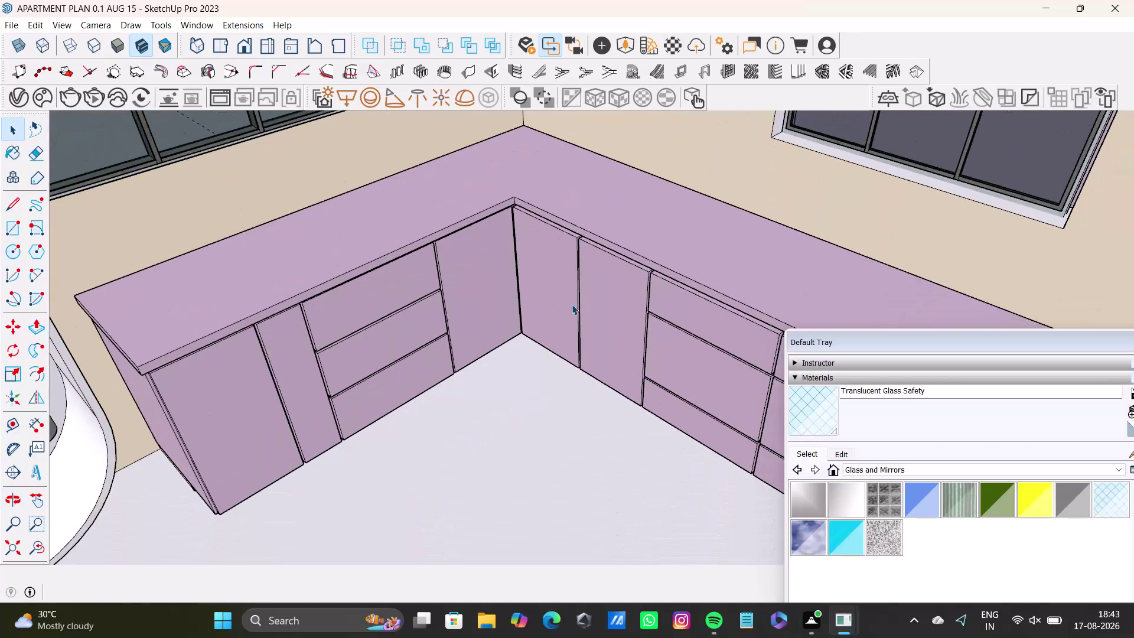
Orbit around the L-shaped kitchen cabinets to look over the cabinet run and corner.
scroll(up, 3)
scroll(down, 3)
middle_drag(552, 279, 502, 285)
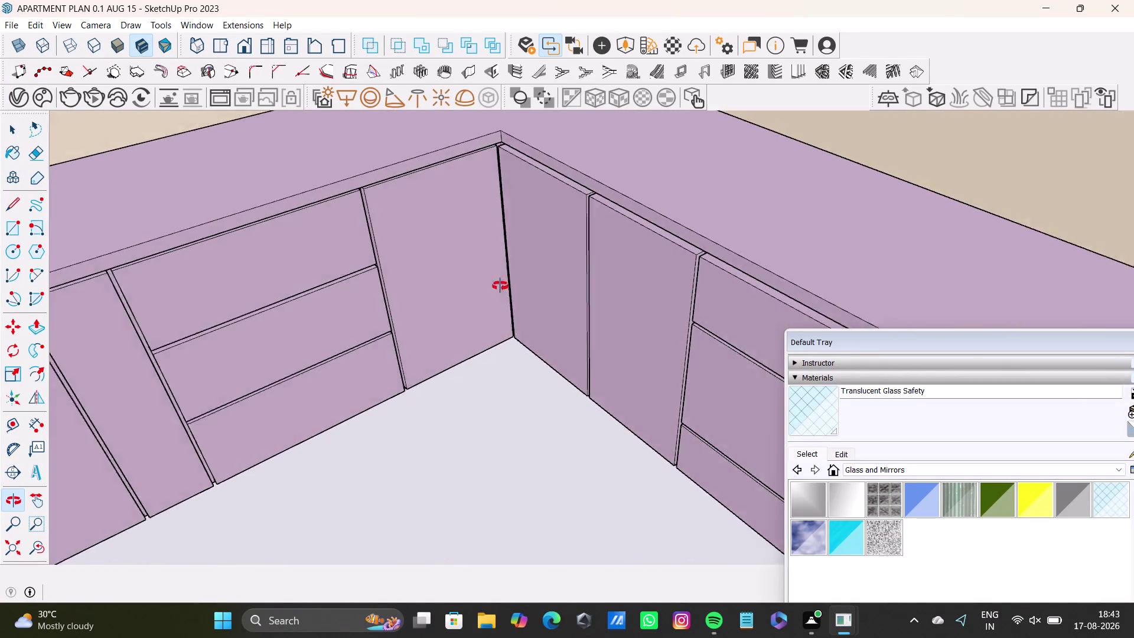
middle_drag(502, 285, 648, 349)
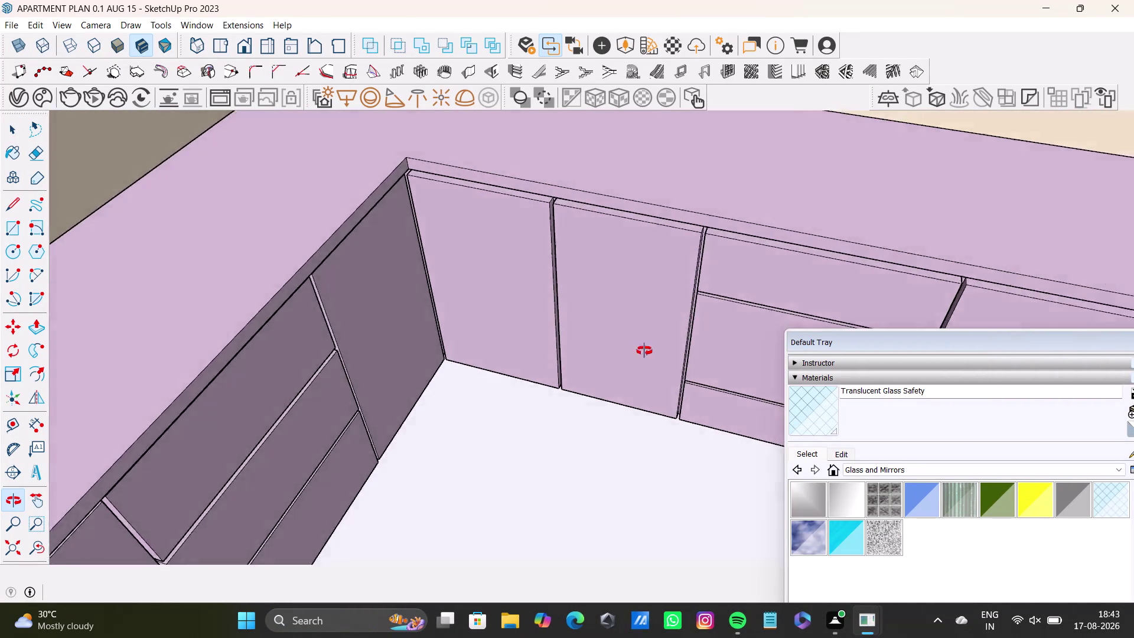
middle_drag(647, 349, 455, 313)
Drag the Default Tray out into a larger floating materials library window.
scroll(up, 3)
scroll(down, 3)
drag(860, 339, 787, 91)
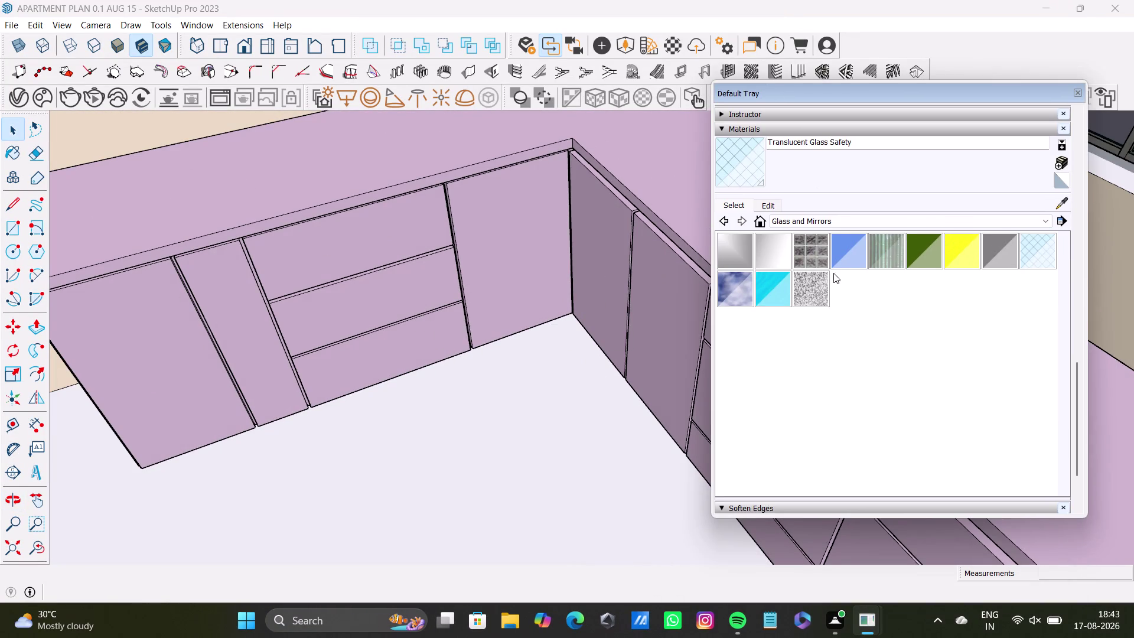
Switch the Materials tray to the Colors-Named collection.
click(822, 220)
scroll(up, 3)
click(823, 319)
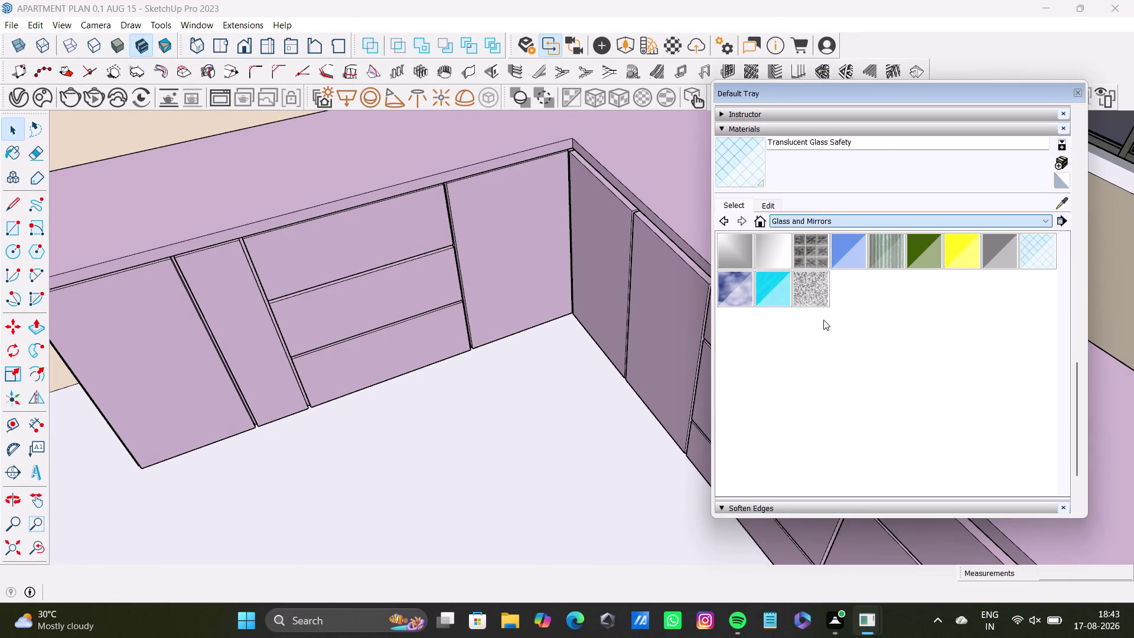
click(817, 221)
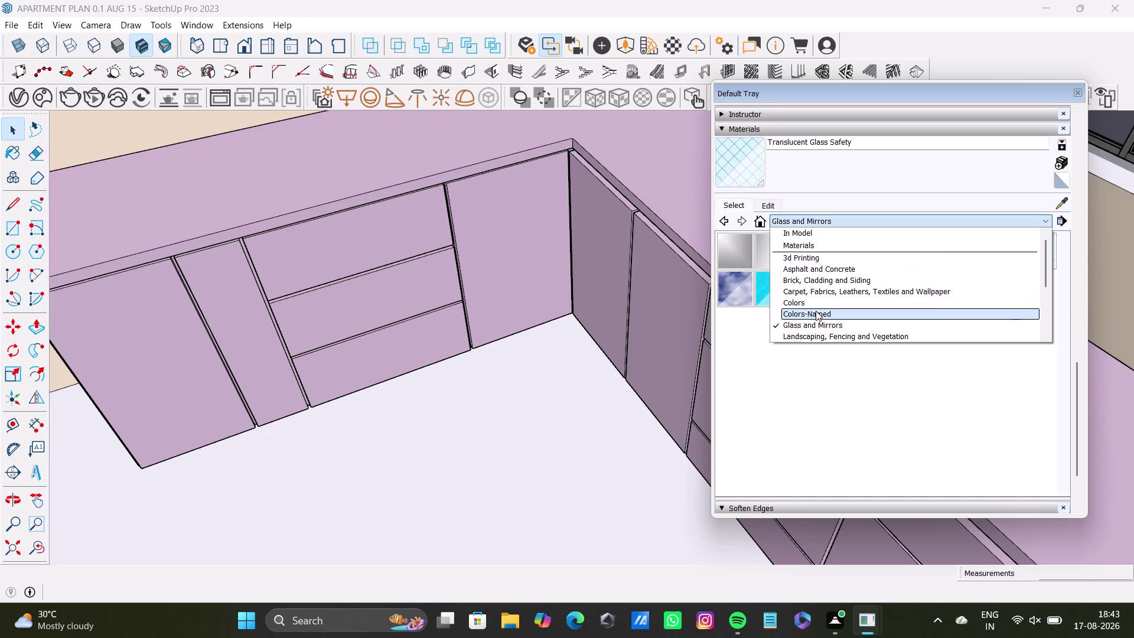
click(816, 310)
Choose the 0072_DarkSeaGreen swatch and return to the Select tool.
scroll(down, 3)
scroll(down, 3)
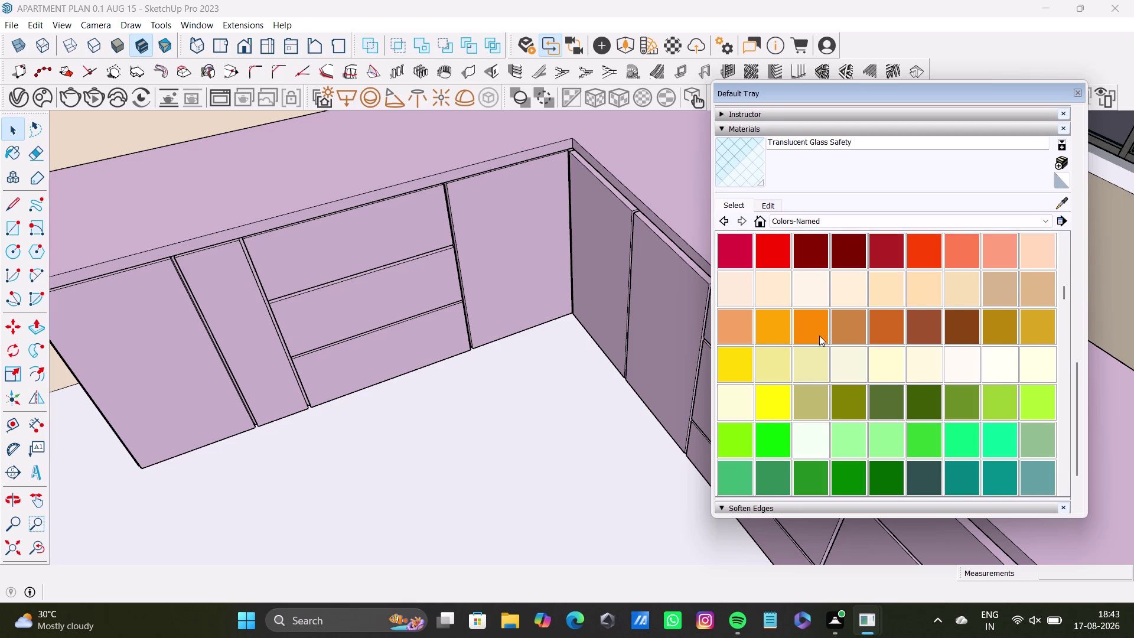
scroll(down, 3)
scroll(down, 3)
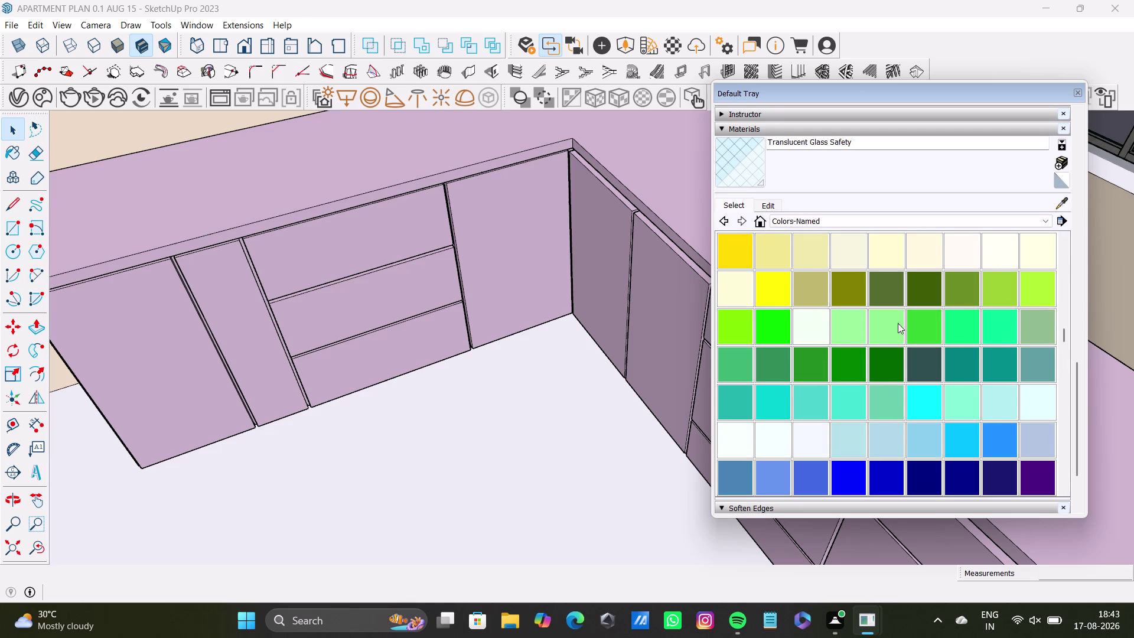
click(1035, 327)
scroll(up, 3)
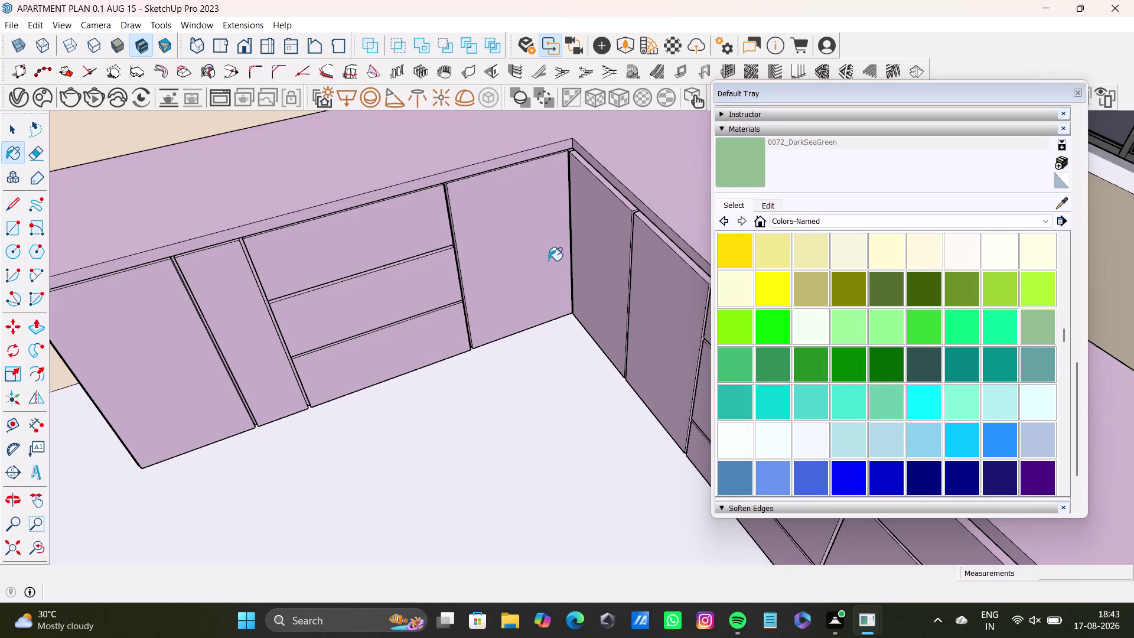
scroll(up, 3)
key(space)
scroll(down, 3)
middle_drag(550, 248, 618, 311)
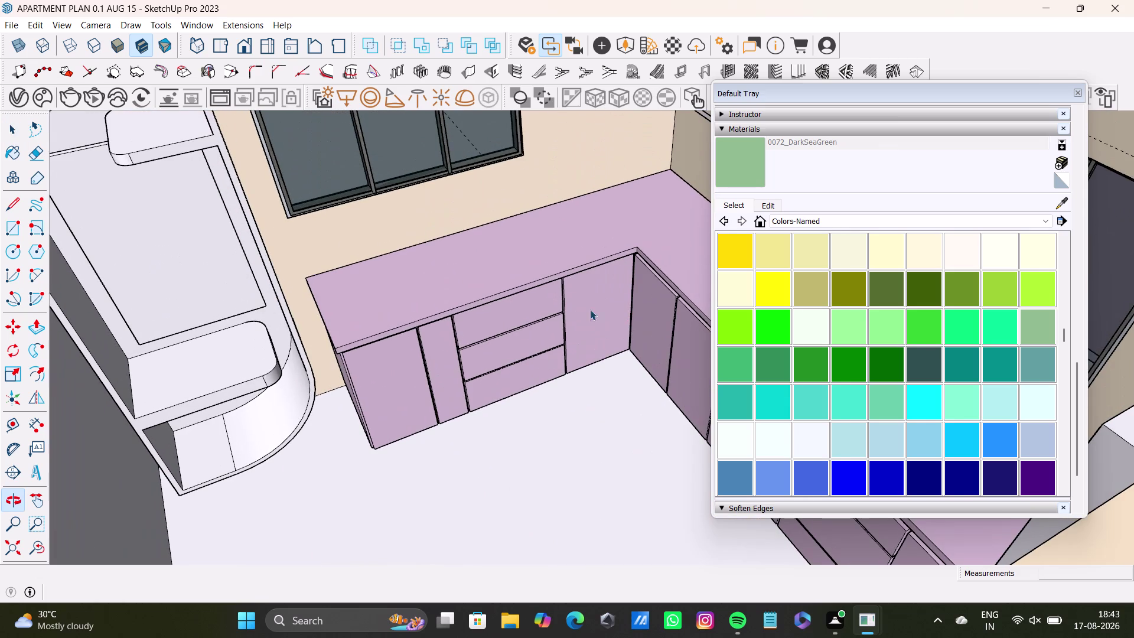
click(480, 263)
double_click(481, 262)
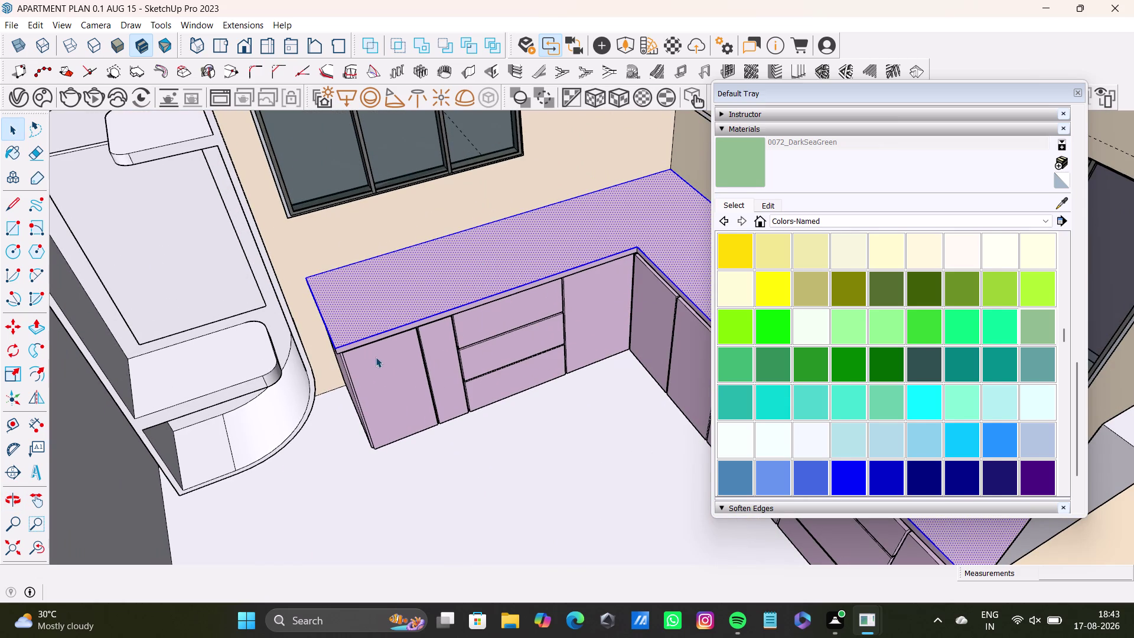
double_click(377, 357)
middle_drag(366, 365, 469, 301)
scroll(up, 3)
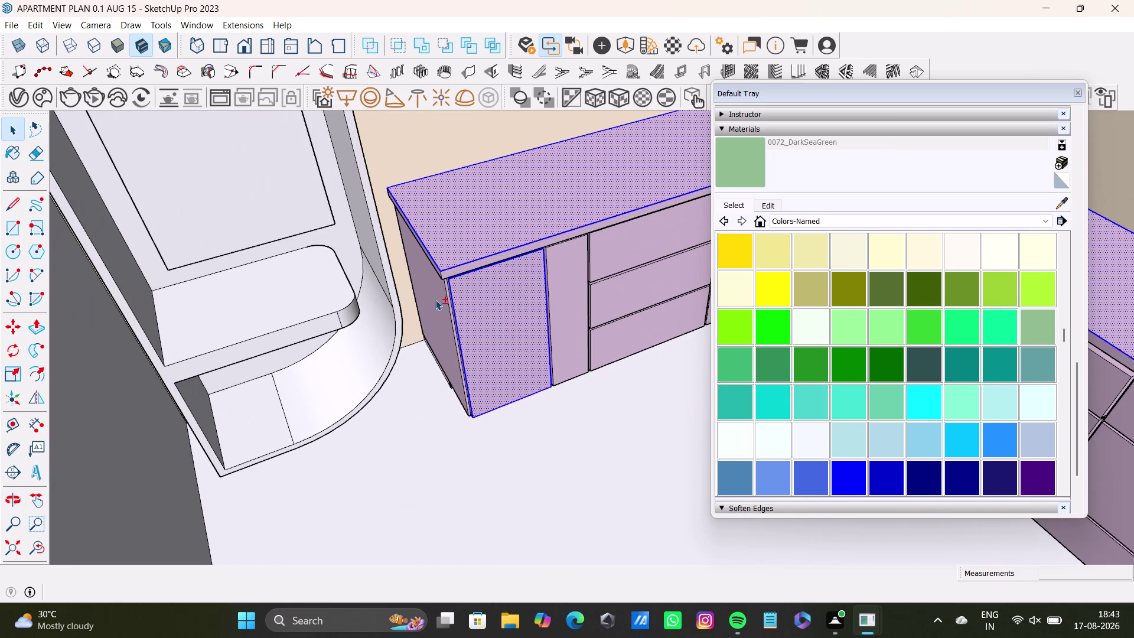
double_click(435, 300)
double_click(566, 273)
scroll(up, 3)
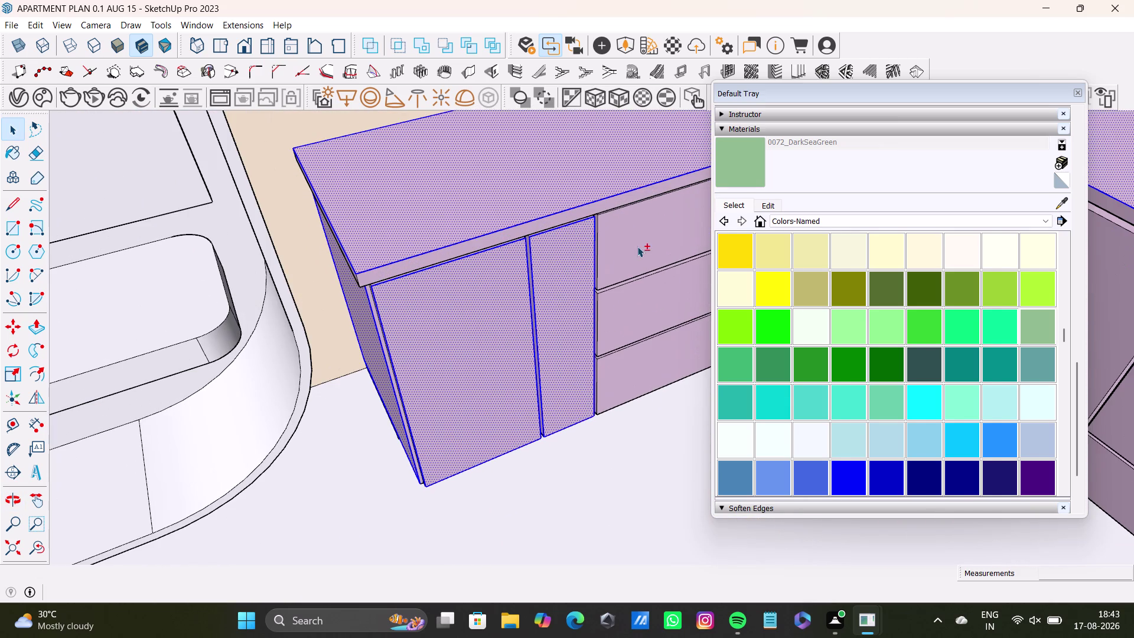
double_click(637, 247)
double_click(631, 299)
middle_drag(629, 301, 497, 260)
click(520, 335)
click(521, 330)
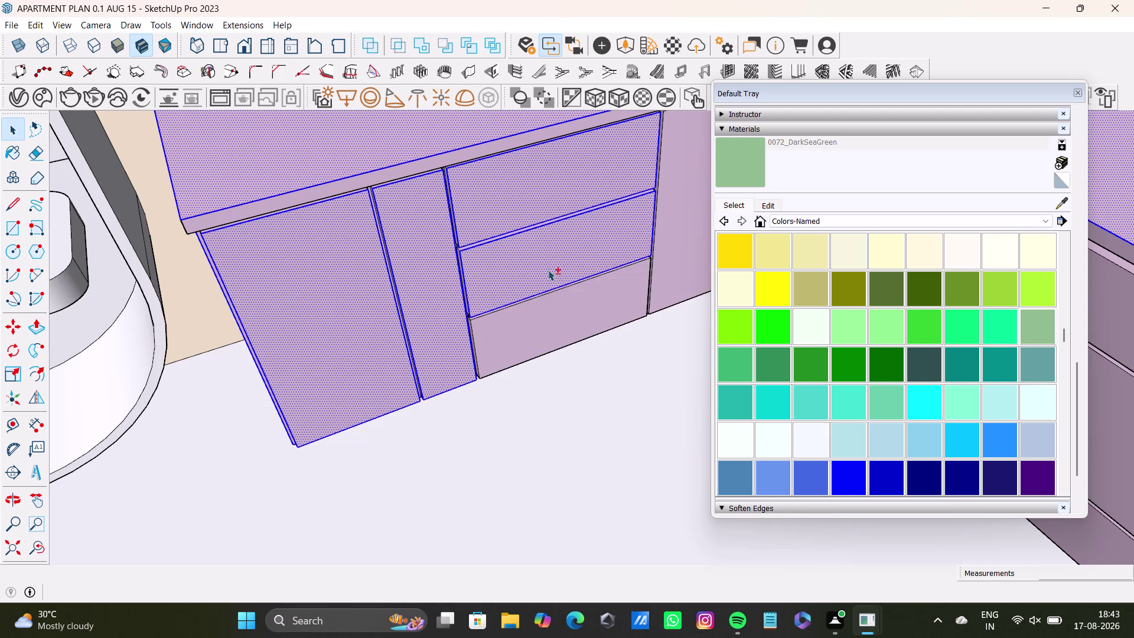
middle_drag(549, 268, 430, 335)
double_click(575, 252)
double_click(478, 378)
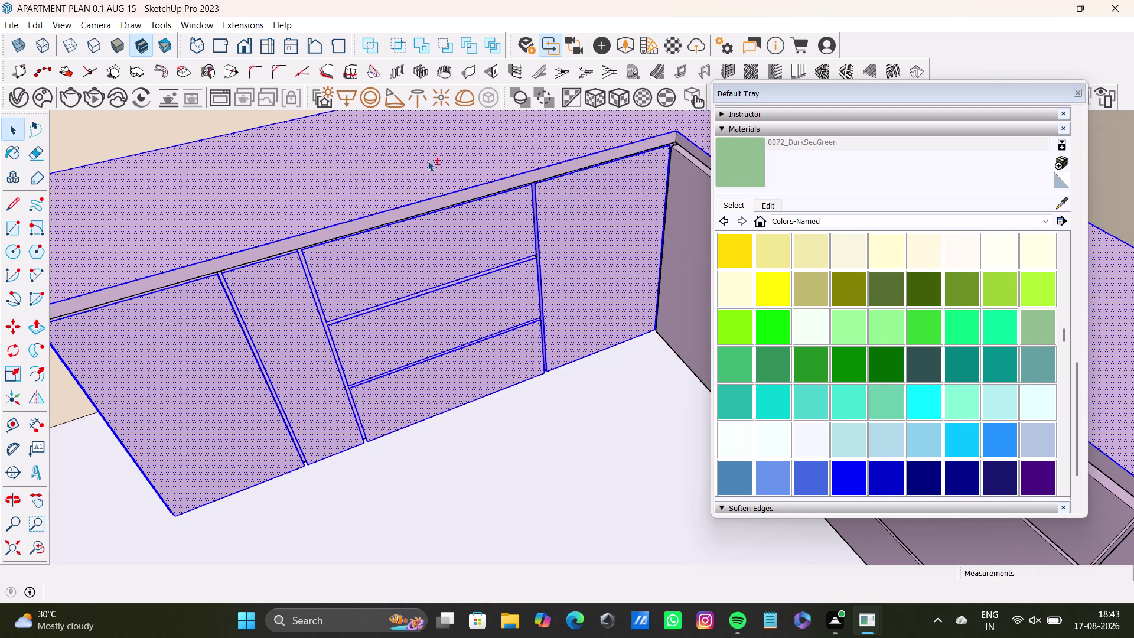
scroll(up, 3)
click(456, 214)
scroll(down, 3)
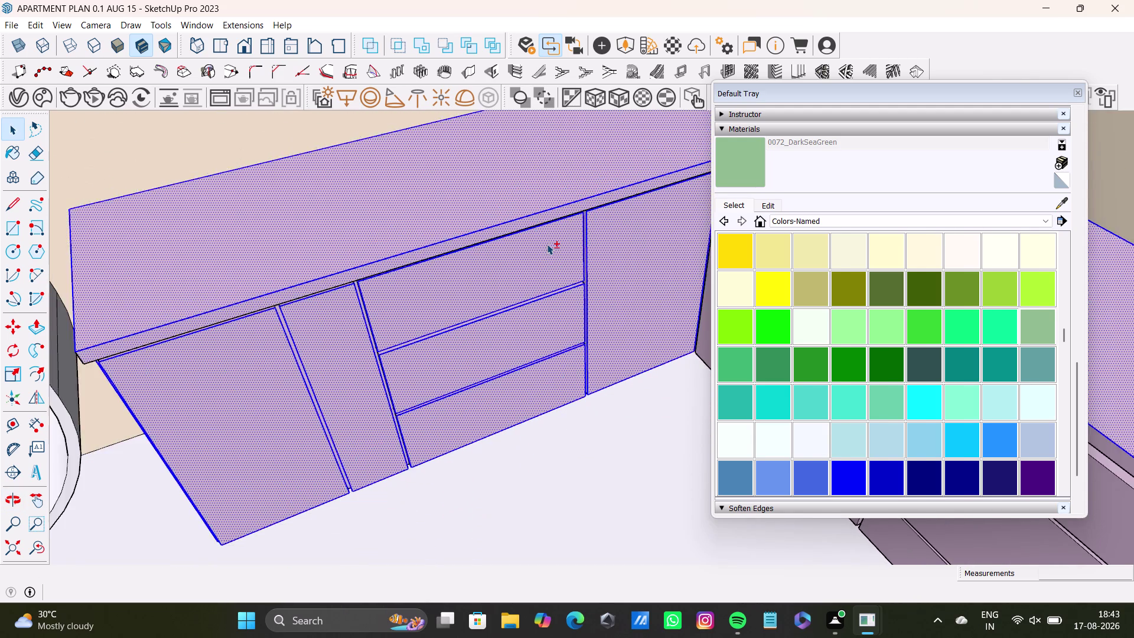
scroll(down, 3)
middle_drag(546, 244, 396, 293)
double_click(562, 287)
scroll(up, 3)
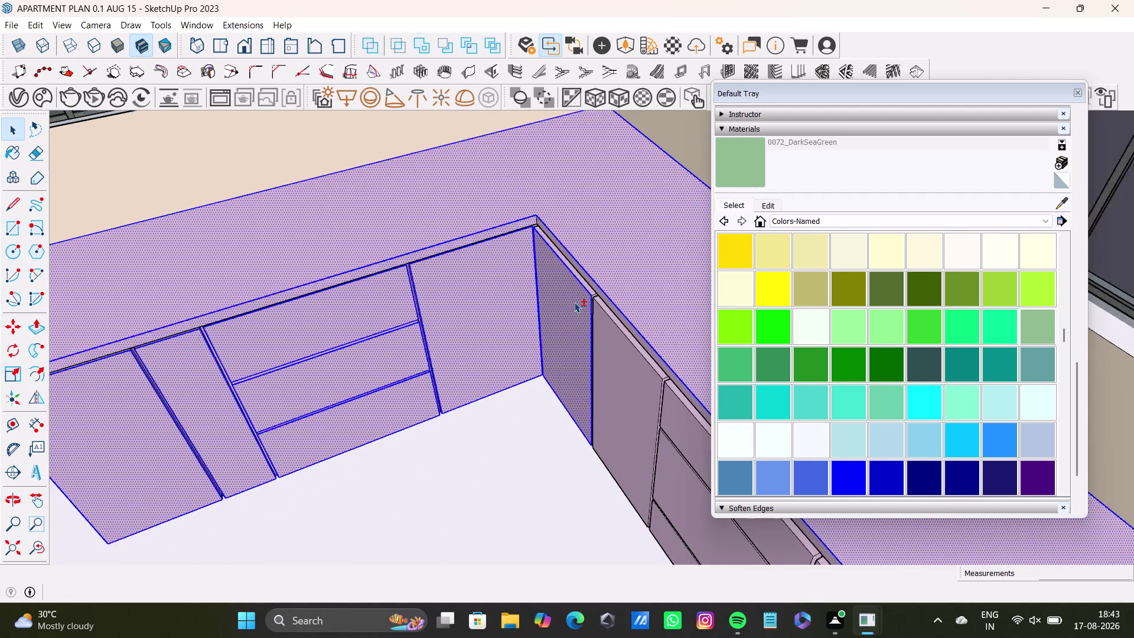
scroll(up, 3)
double_click(620, 276)
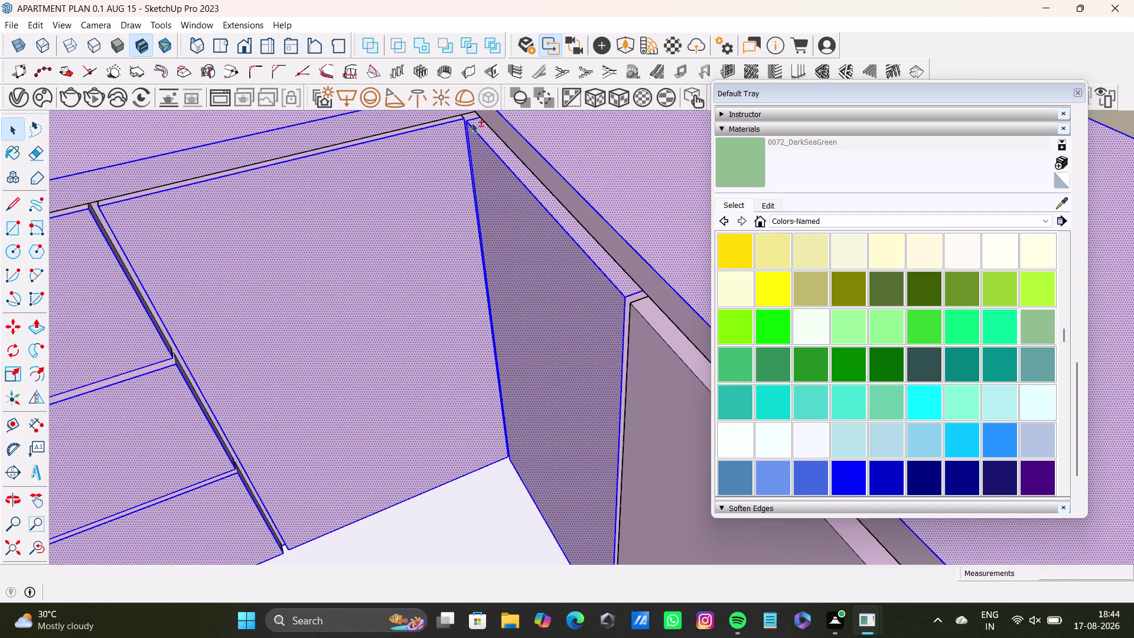
scroll(up, 3)
middle_drag(465, 118, 508, 257)
click(511, 245)
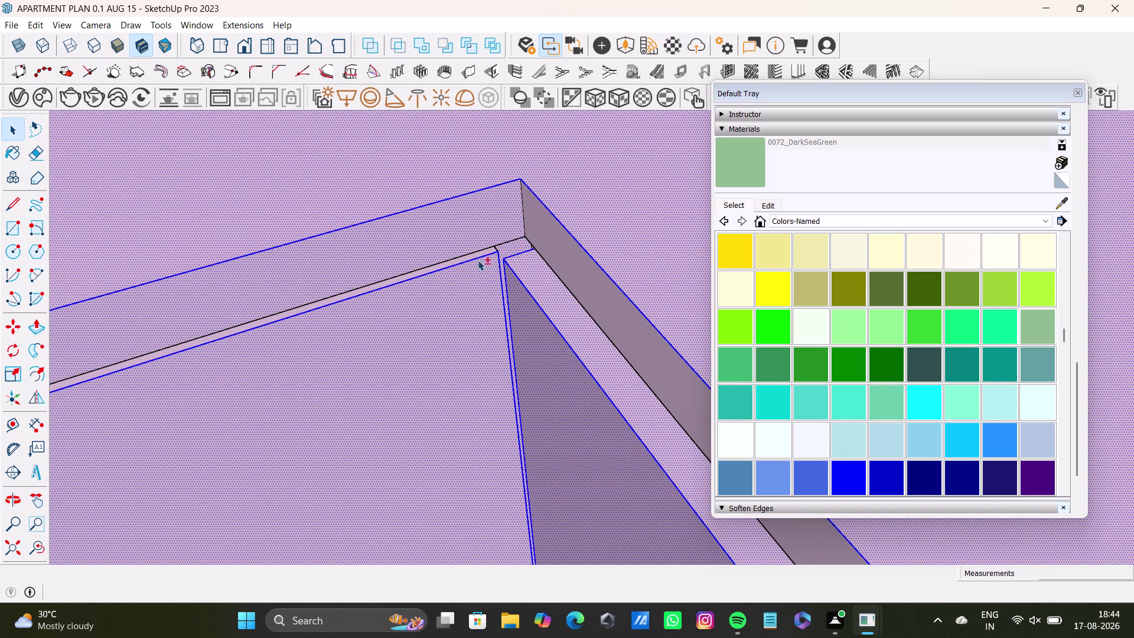
click(477, 253)
click(479, 255)
click(479, 255)
scroll(up, 3)
click(479, 255)
scroll(down, 3)
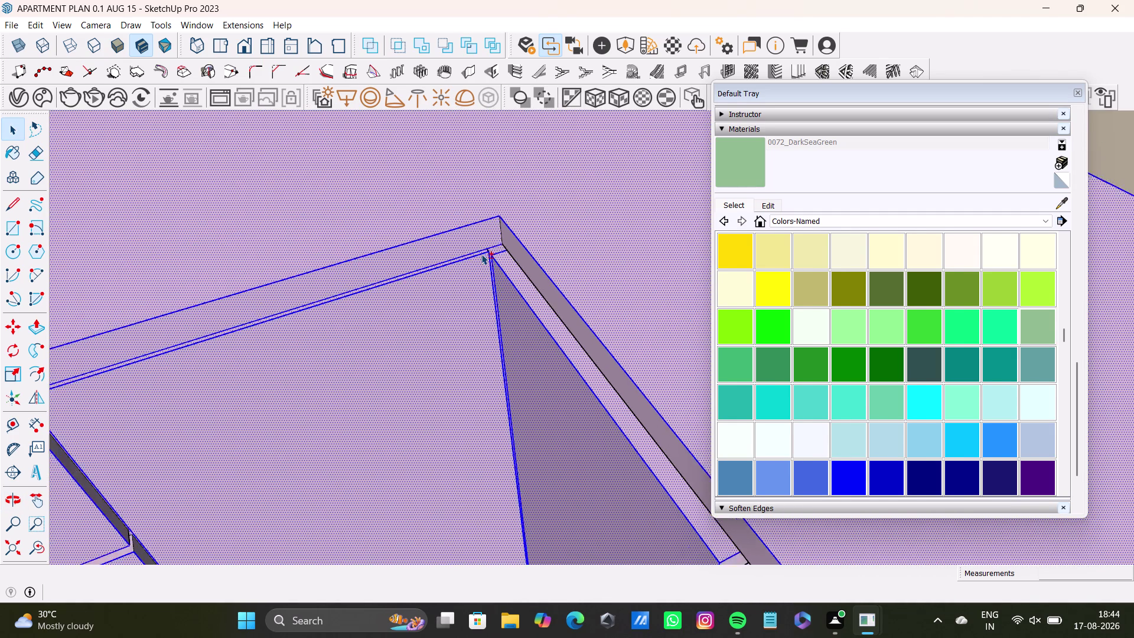
scroll(down, 3)
middle_drag(548, 352, 535, 235)
scroll(up, 3)
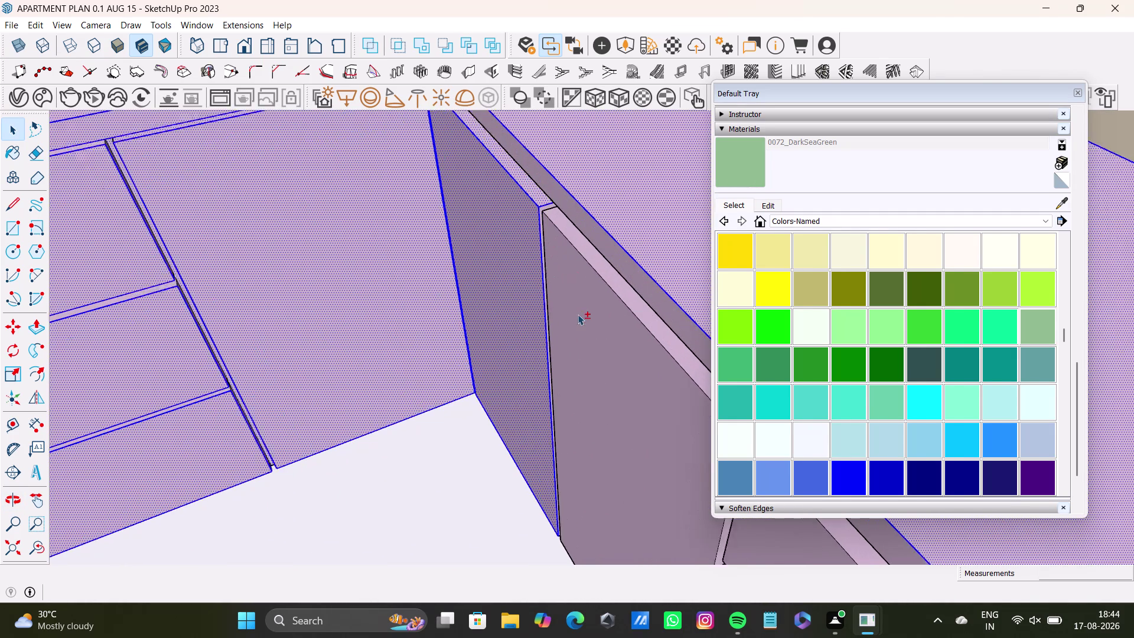
click(583, 315)
click(622, 283)
click(650, 275)
click(641, 293)
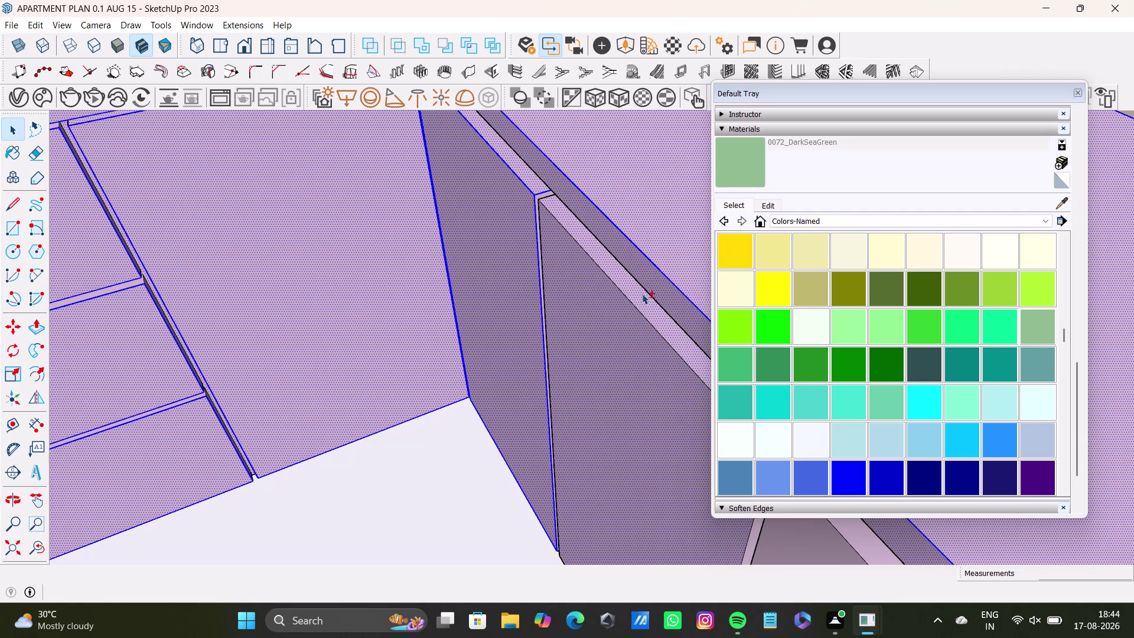
click(640, 294)
click(649, 282)
scroll(down, 3)
click(646, 284)
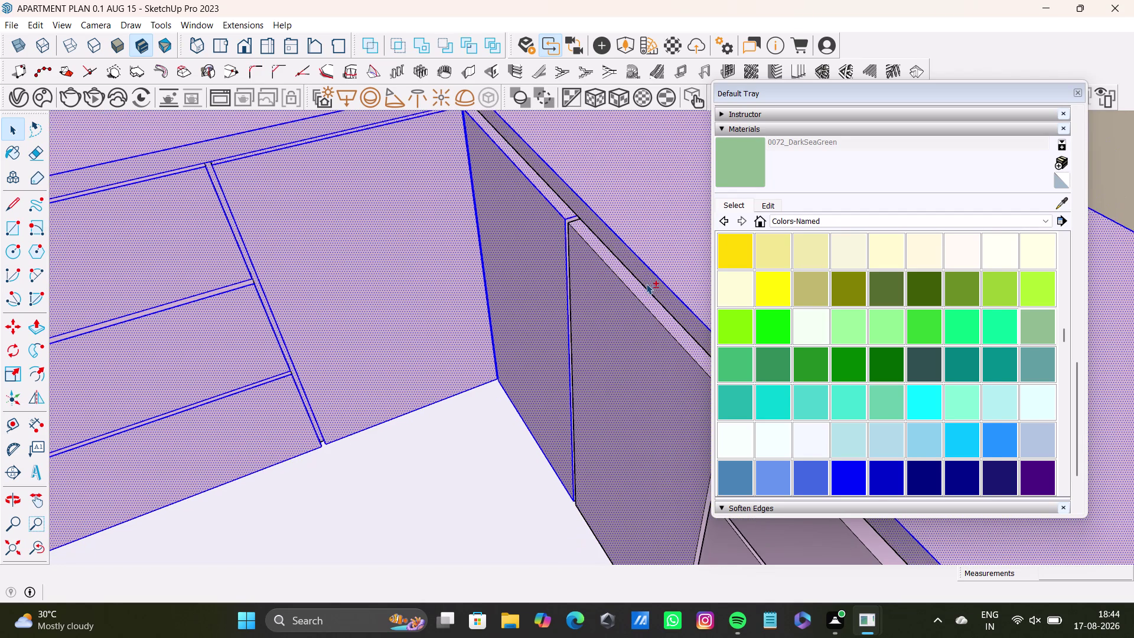
scroll(down, 3)
scroll(up, 3)
middle_drag(640, 283, 491, 216)
scroll(up, 3)
middle_drag(561, 309, 542, 226)
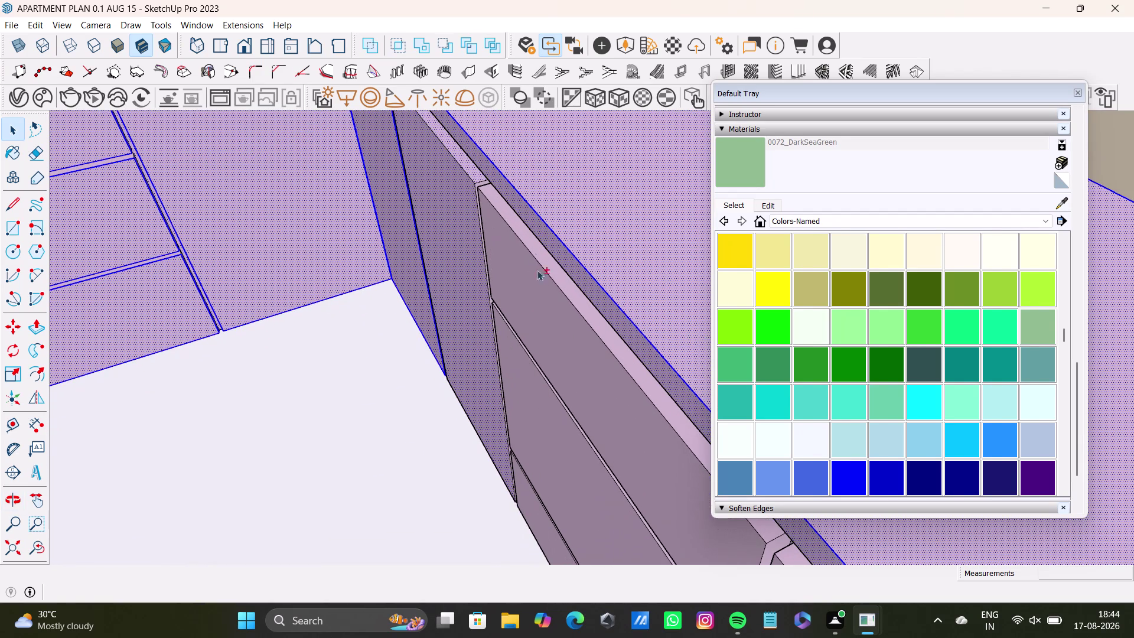
click(554, 271)
click(550, 299)
click(528, 362)
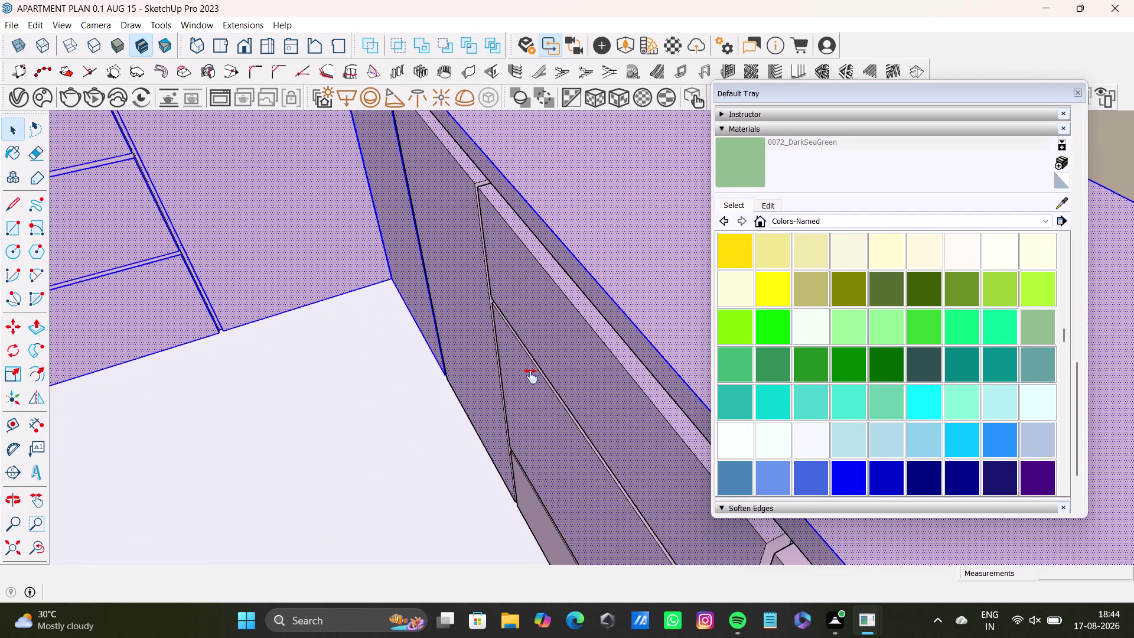
middle_drag(531, 377, 546, 203)
click(546, 372)
scroll(up, 3)
middle_drag(591, 266, 533, 364)
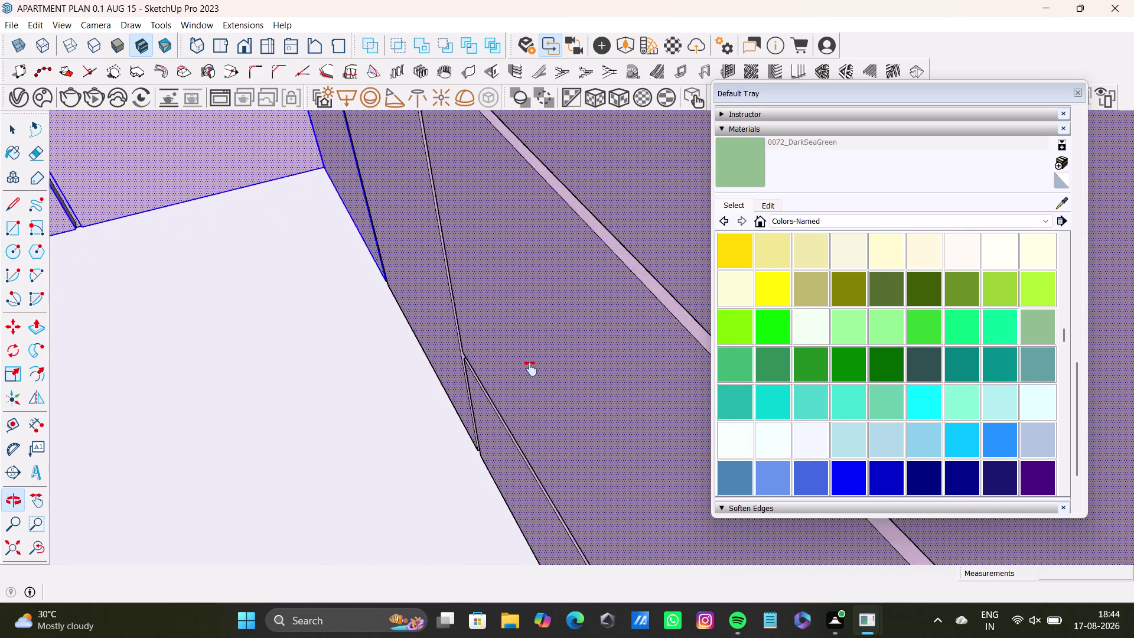
middle_drag(533, 363, 530, 370)
scroll(up, 3)
click(612, 286)
scroll(down, 3)
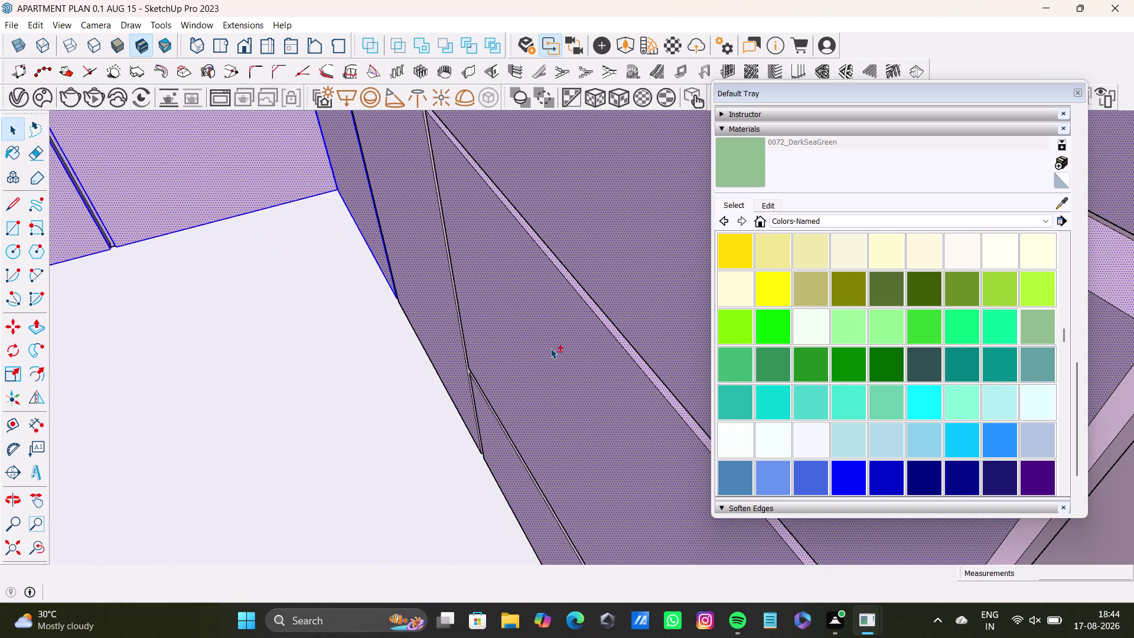
scroll(up, 3)
middle_drag(490, 390, 572, 311)
scroll(up, 3)
click(546, 274)
click(561, 294)
scroll(down, 3)
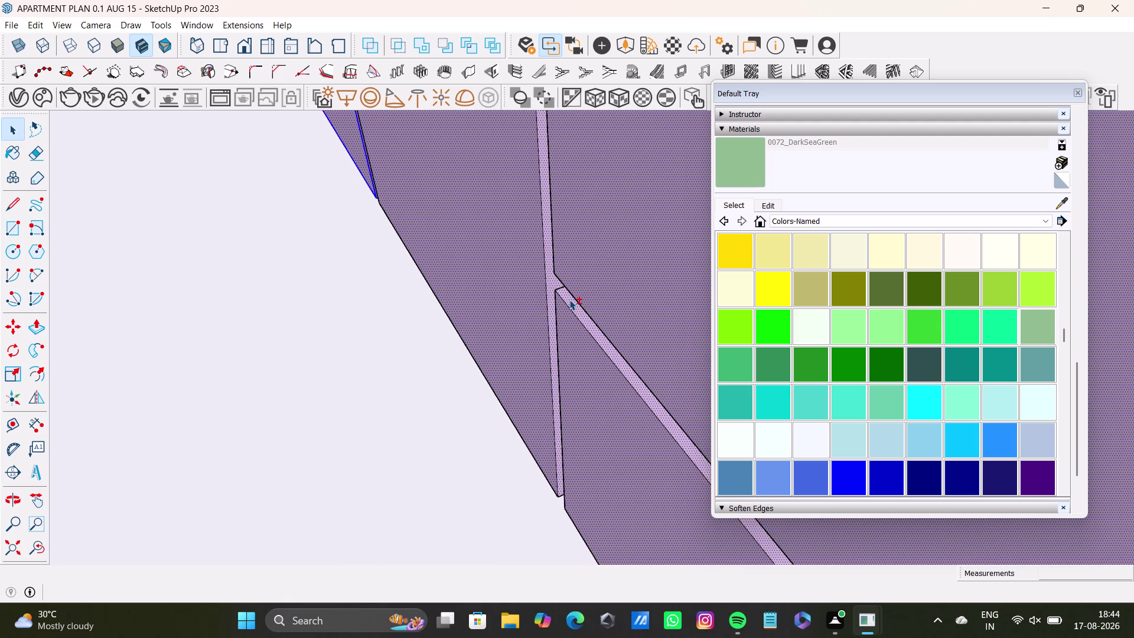
scroll(down, 3)
scroll(up, 3)
scroll(down, 3)
middle_drag(569, 300, 523, 463)
scroll(up, 3)
middle_drag(538, 399, 556, 243)
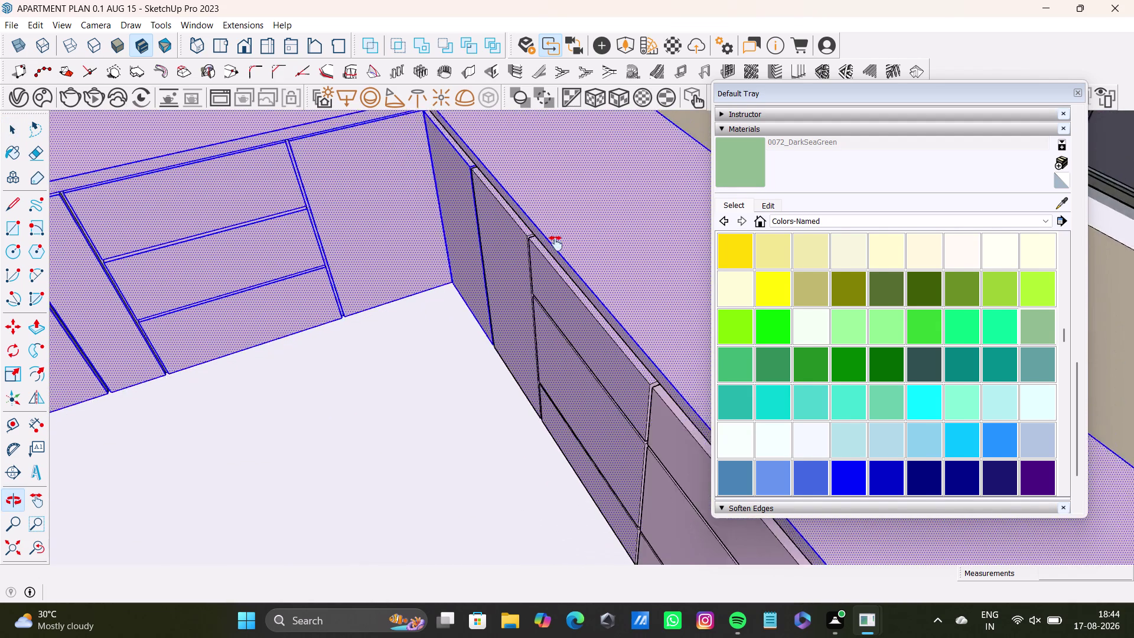
middle_drag(556, 244, 541, 266)
scroll(up, 3)
middle_drag(564, 352, 499, 196)
middle_drag(568, 262, 560, 237)
scroll(up, 3)
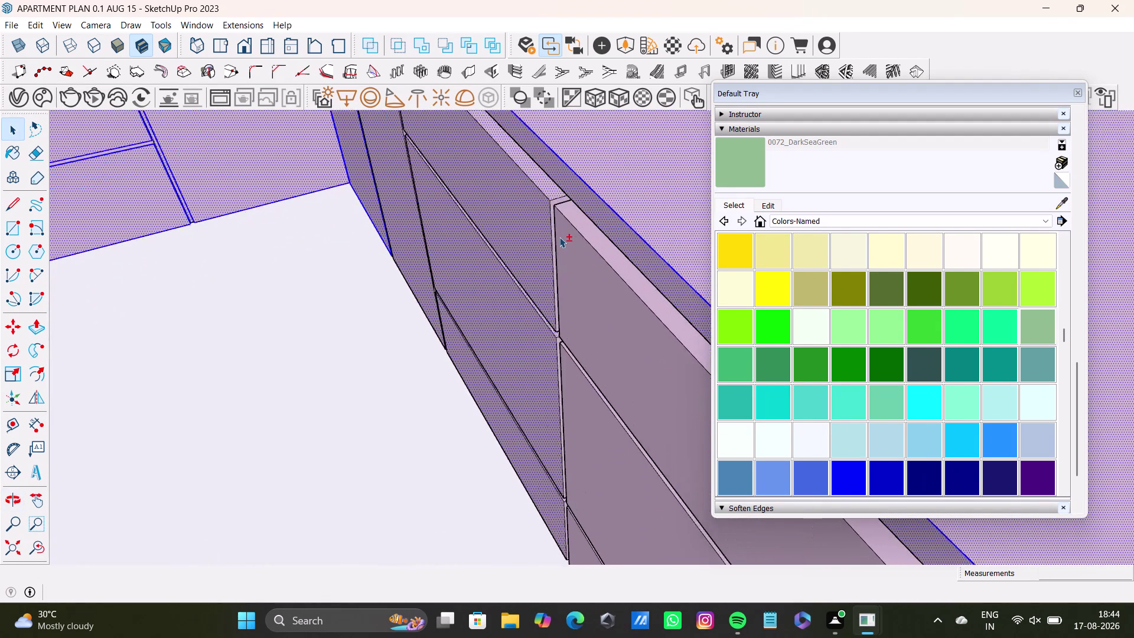
scroll(up, 3)
click(589, 197)
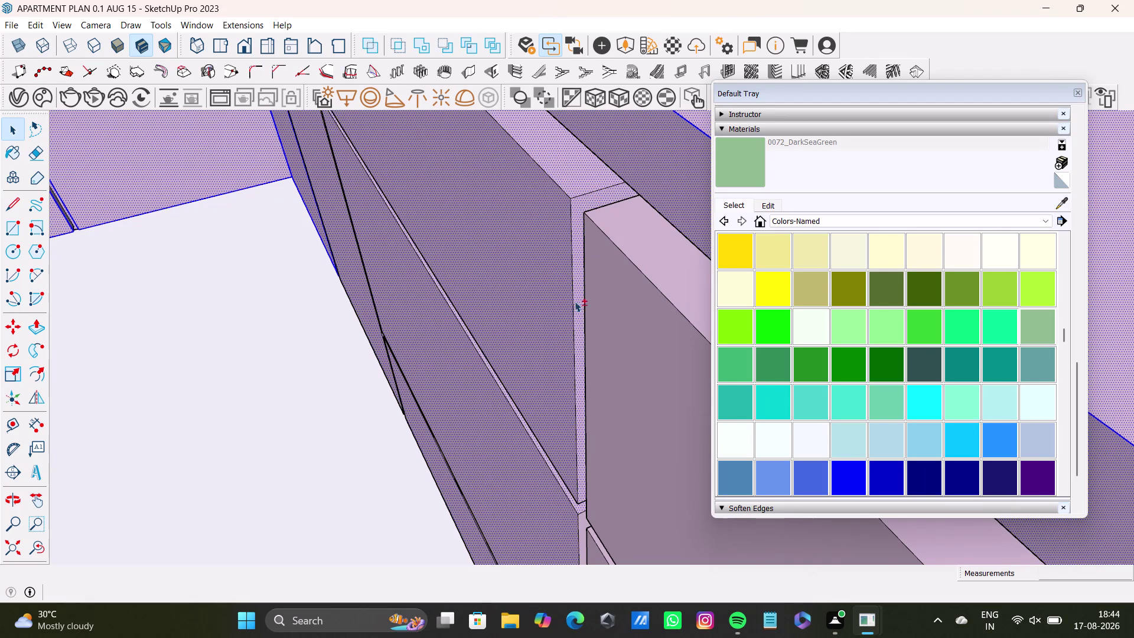
click(621, 342)
scroll(down, 3)
middle_drag(619, 368, 572, 224)
click(637, 171)
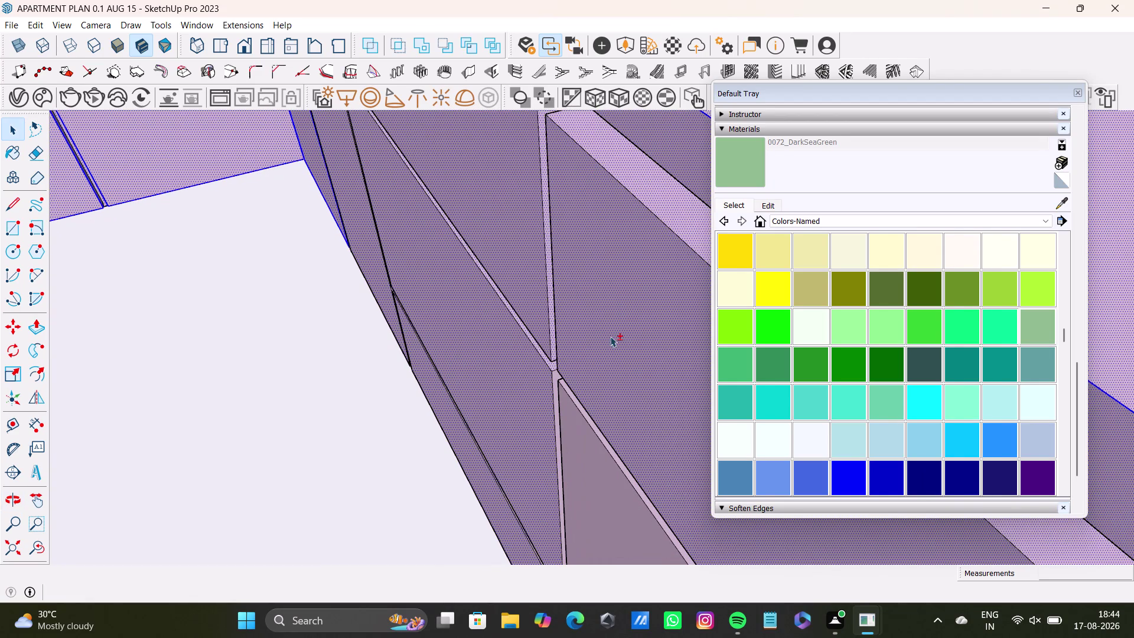
click(572, 448)
middle_drag(590, 424, 637, 274)
scroll(up, 3)
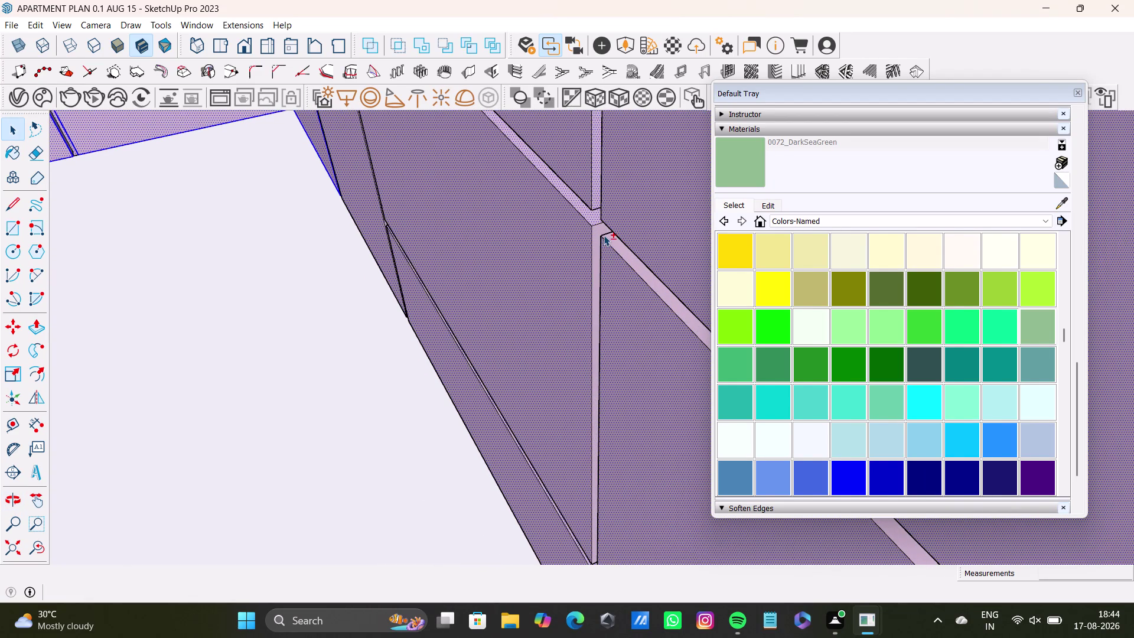
click(593, 229)
click(611, 240)
click(601, 226)
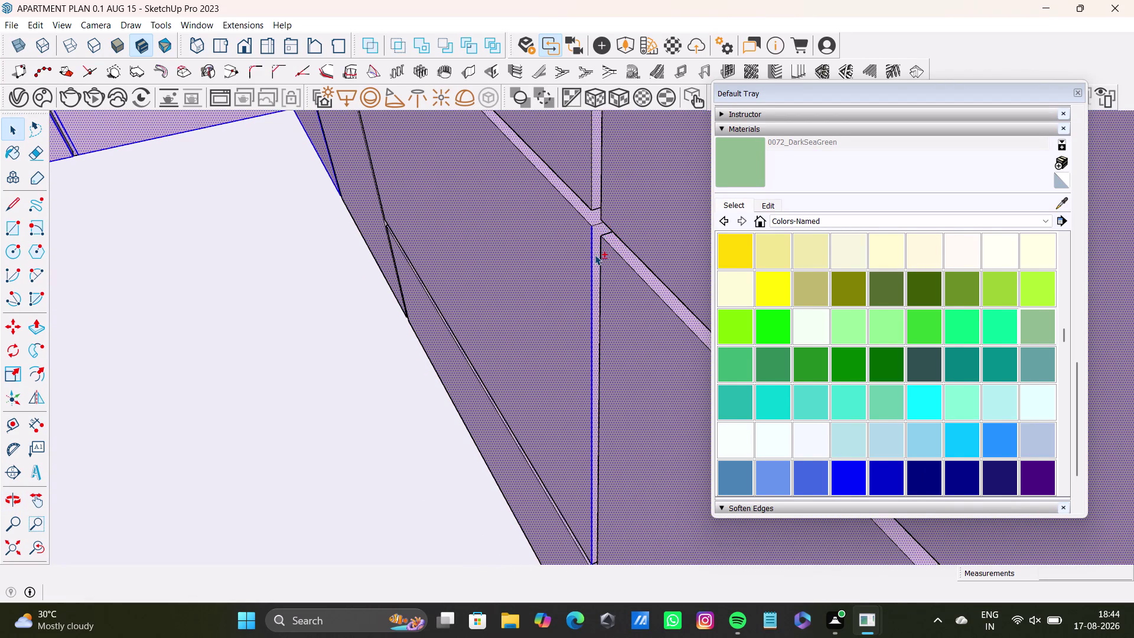
scroll(down, 3)
middle_drag(645, 304, 579, 145)
scroll(up, 3)
middle_drag(590, 384, 591, 230)
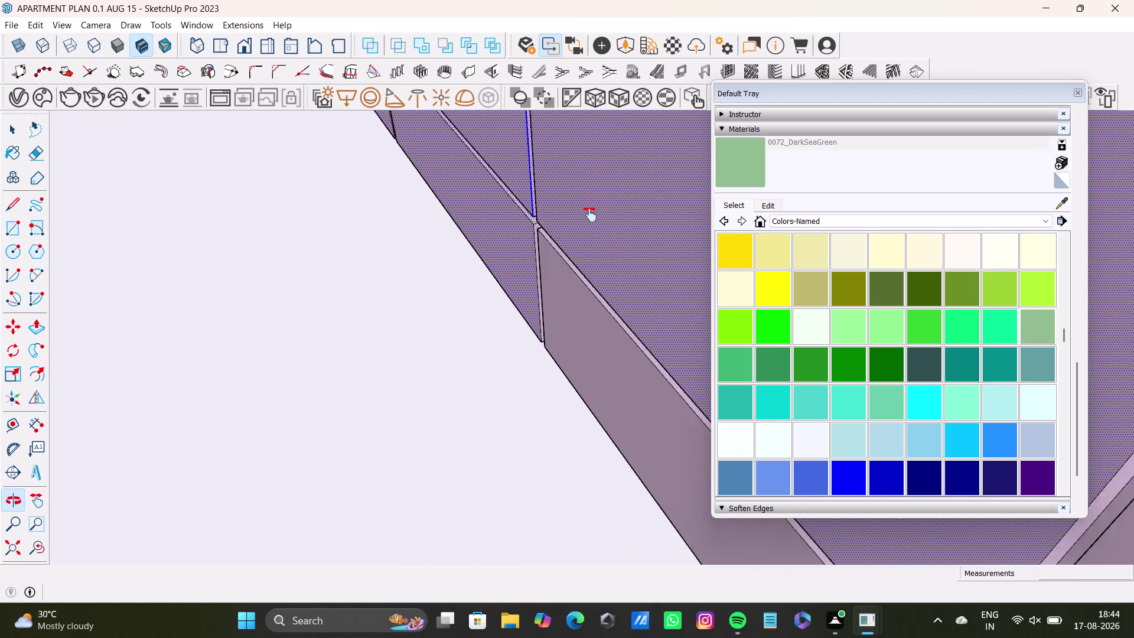
middle_drag(591, 230, 590, 214)
click(572, 269)
scroll(up, 3)
middle_drag(576, 205, 576, 289)
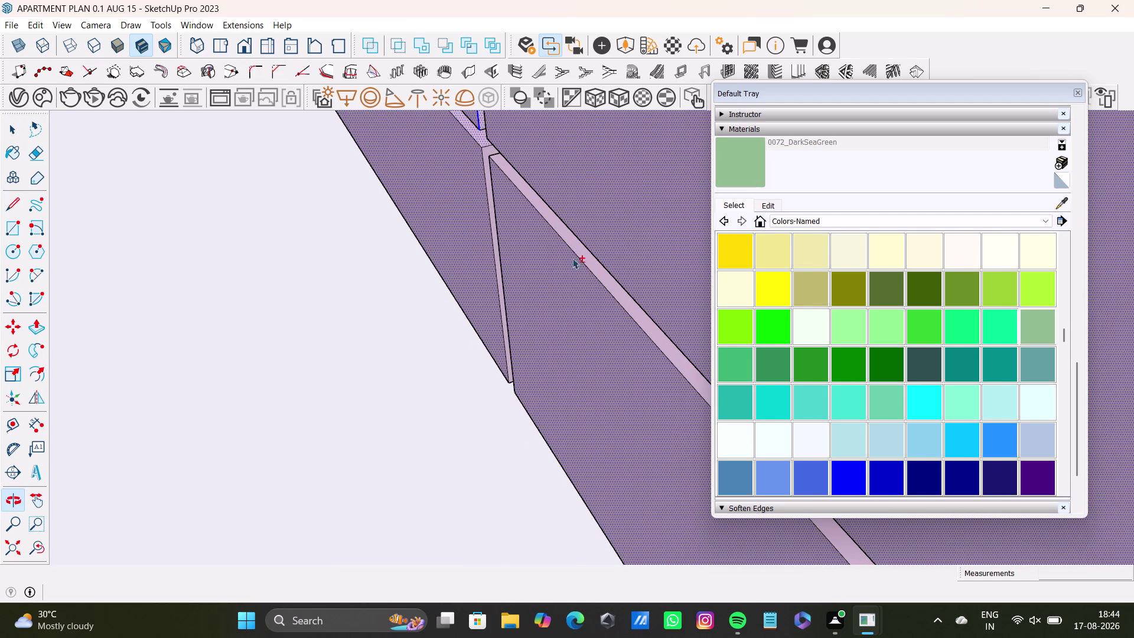
click(583, 251)
click(490, 149)
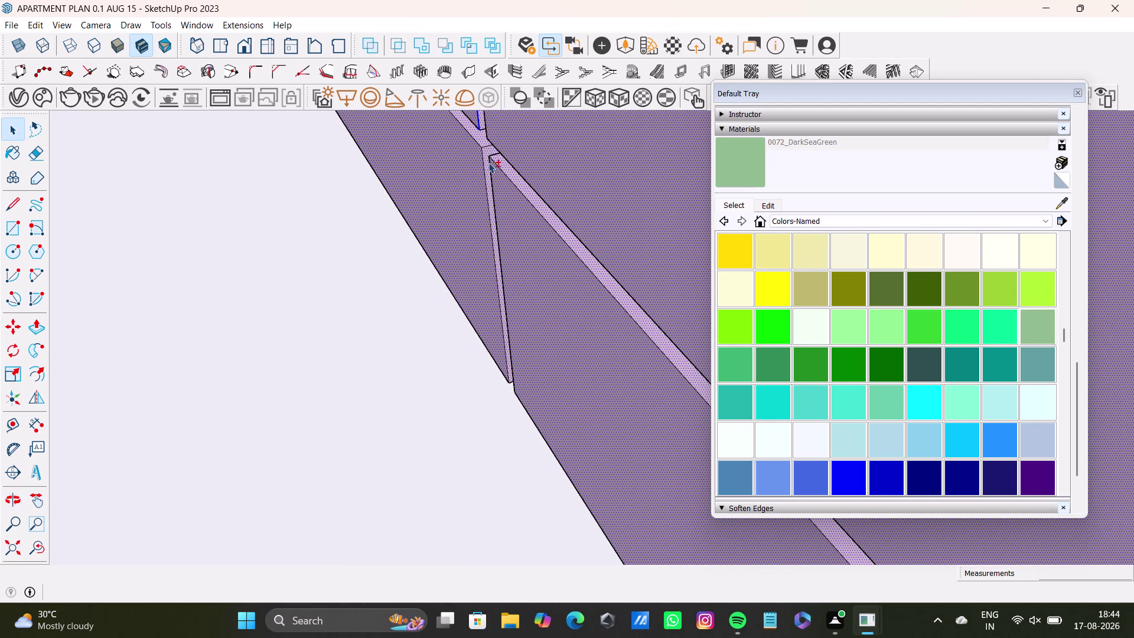
scroll(down, 3)
middle_drag(488, 162, 494, 177)
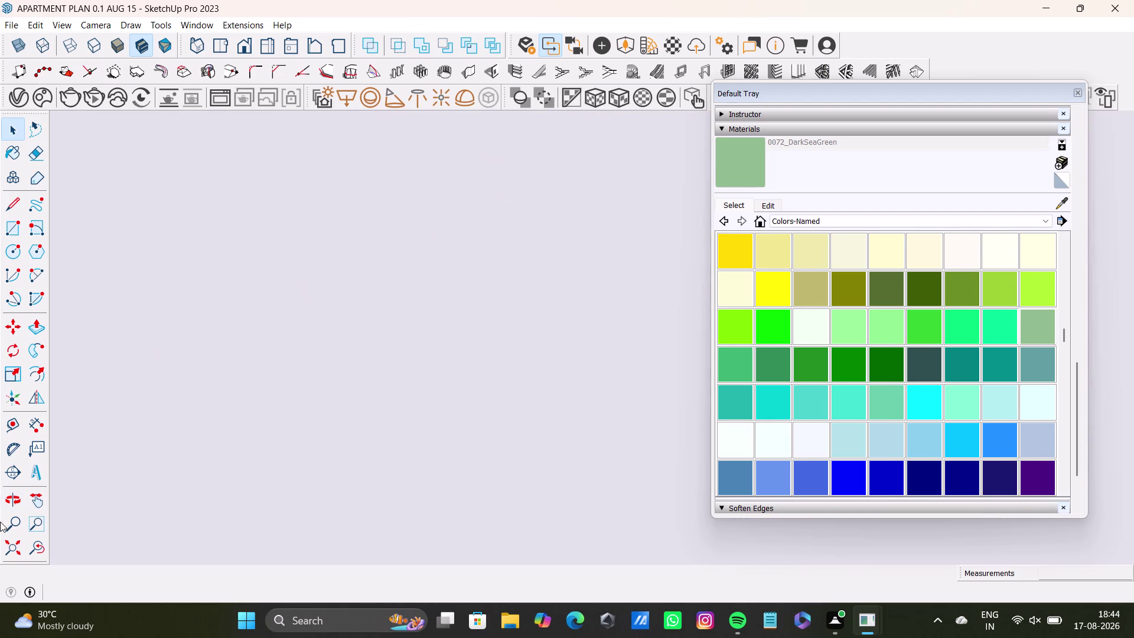
drag(4, 546, 15, 542)
middle_drag(541, 266, 321, 394)
scroll(up, 3)
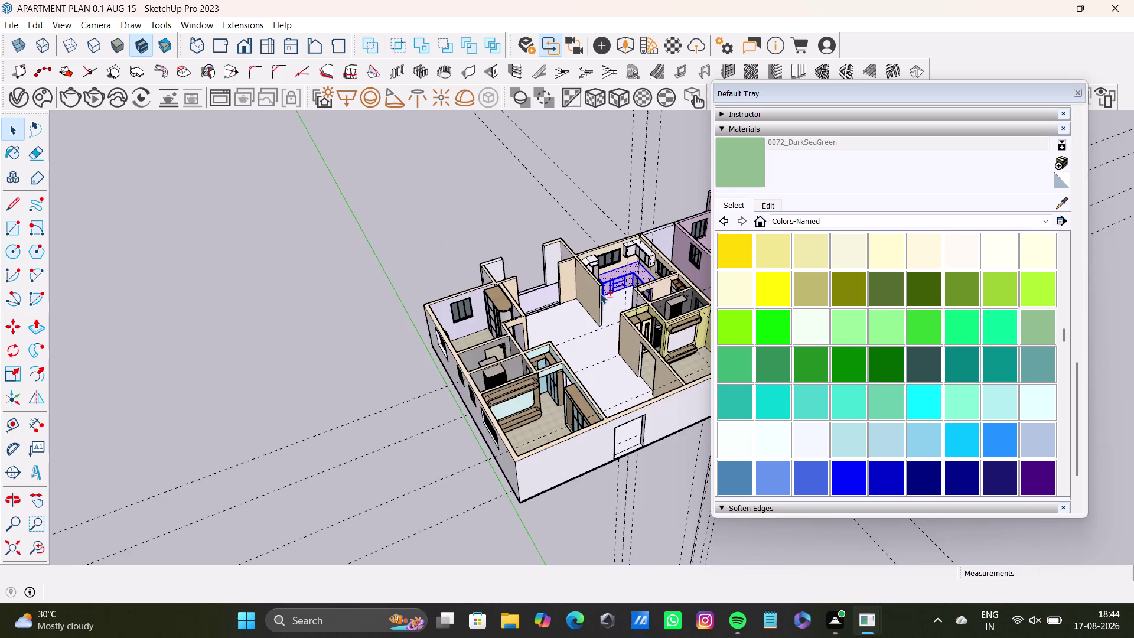
scroll(up, 3)
middle_drag(602, 288, 405, 378)
scroll(up, 3)
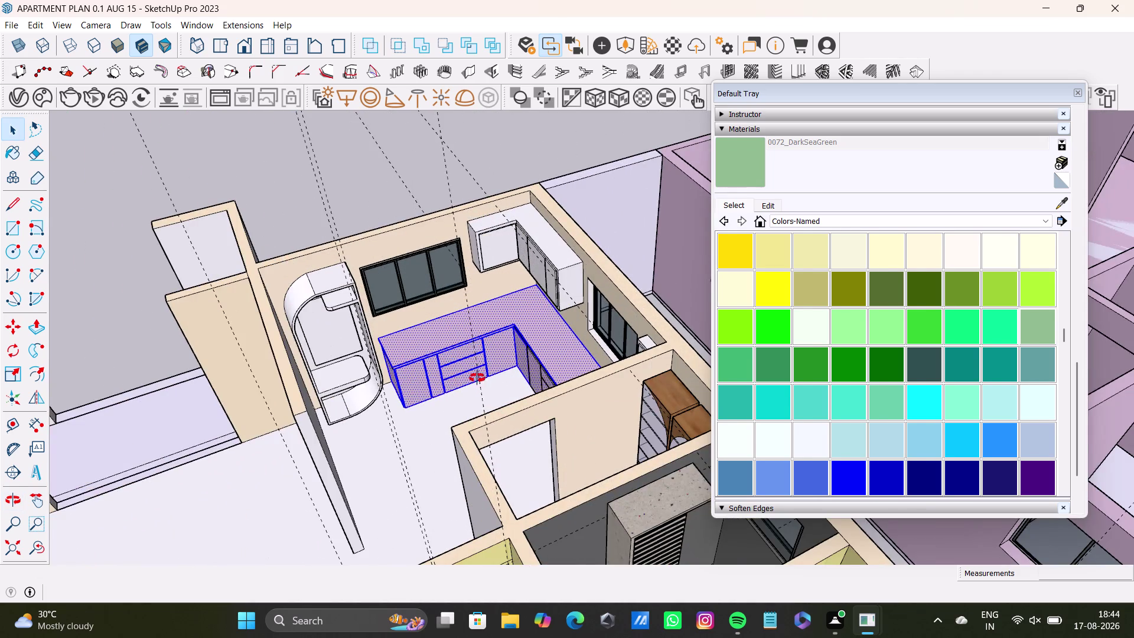
middle_drag(477, 378, 636, 417)
scroll(up, 3)
middle_drag(595, 369, 525, 298)
scroll(up, 3)
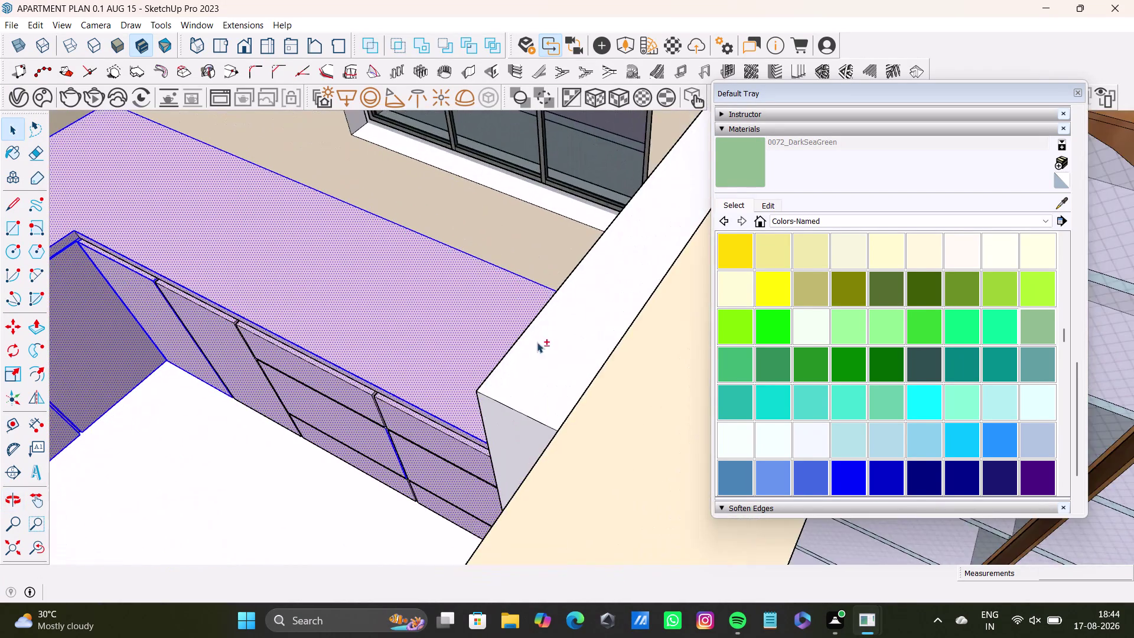
middle_drag(531, 344, 742, 251)
scroll(up, 3)
middle_drag(660, 394, 680, 290)
middle_drag(599, 436, 656, 418)
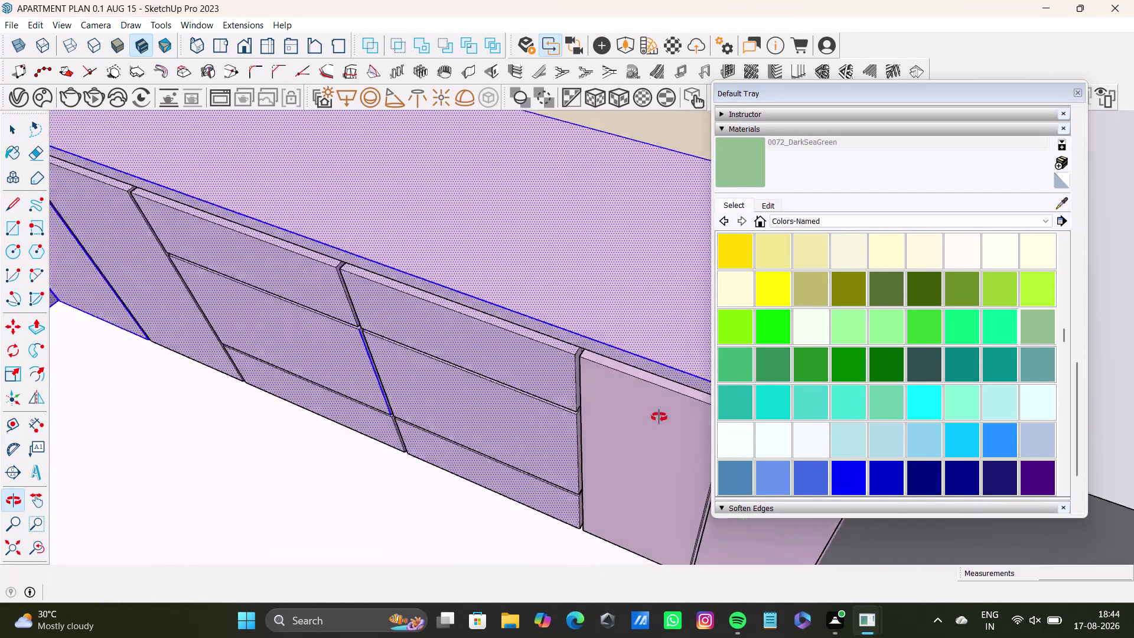
middle_drag(656, 418, 560, 325)
click(560, 326)
scroll(up, 3)
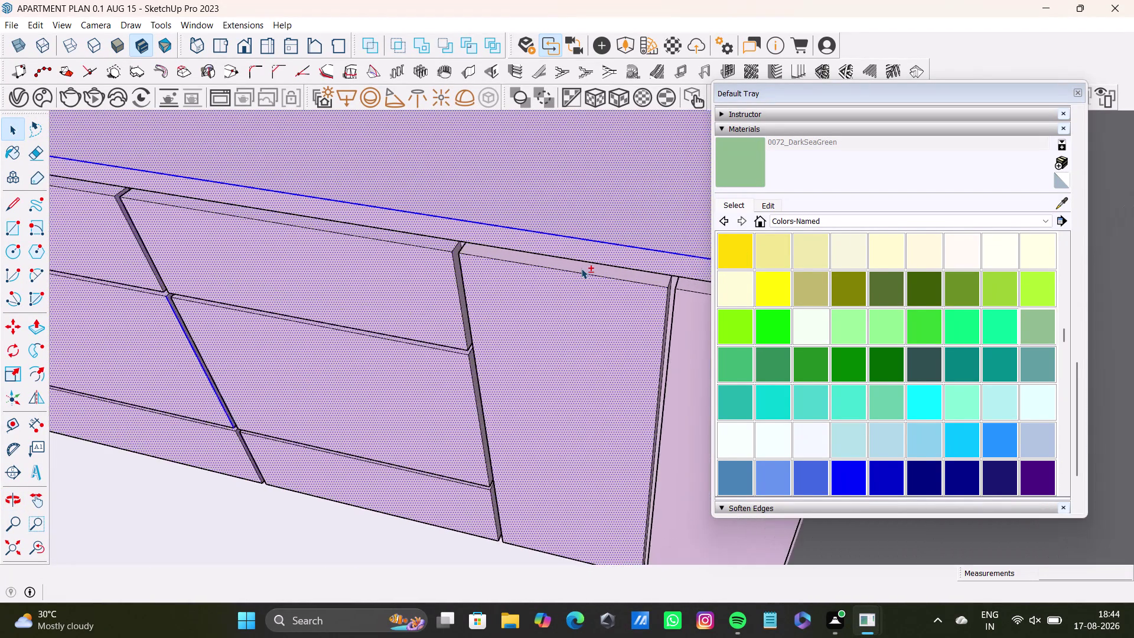
scroll(up, 3)
click(581, 268)
middle_drag(580, 338, 465, 360)
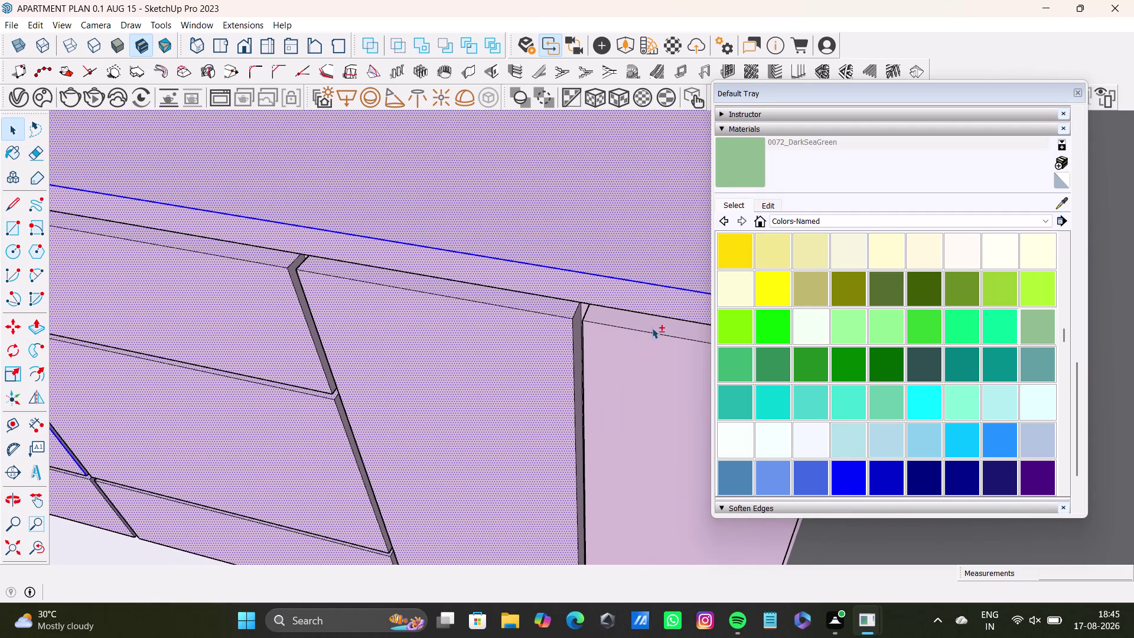
click(651, 328)
click(645, 360)
scroll(up, 3)
click(542, 280)
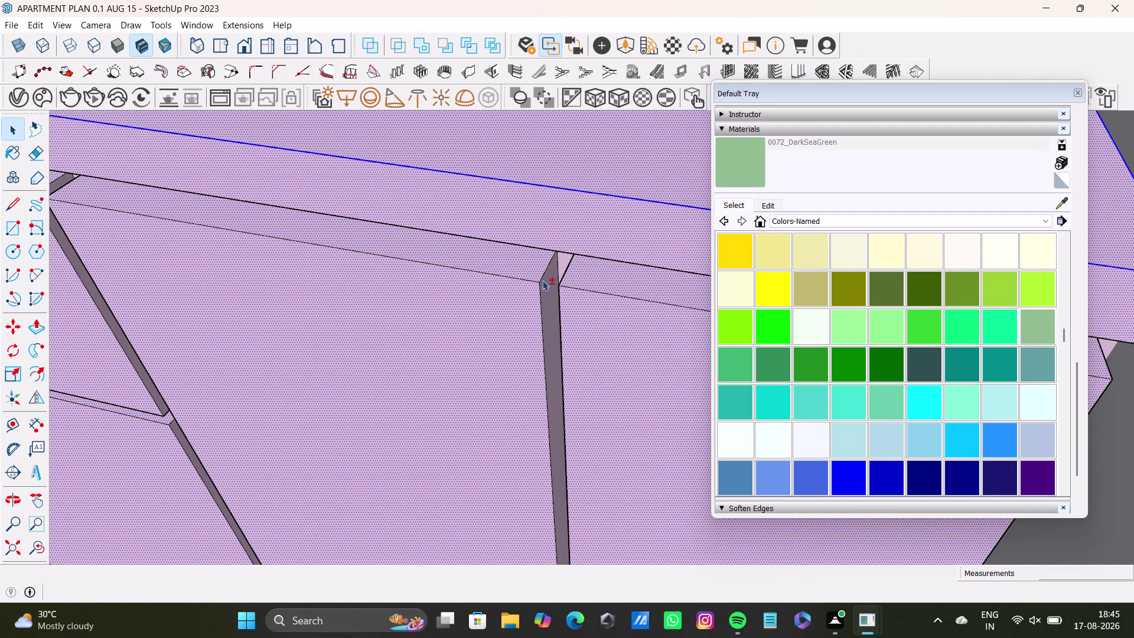
click(558, 265)
click(563, 265)
click(550, 288)
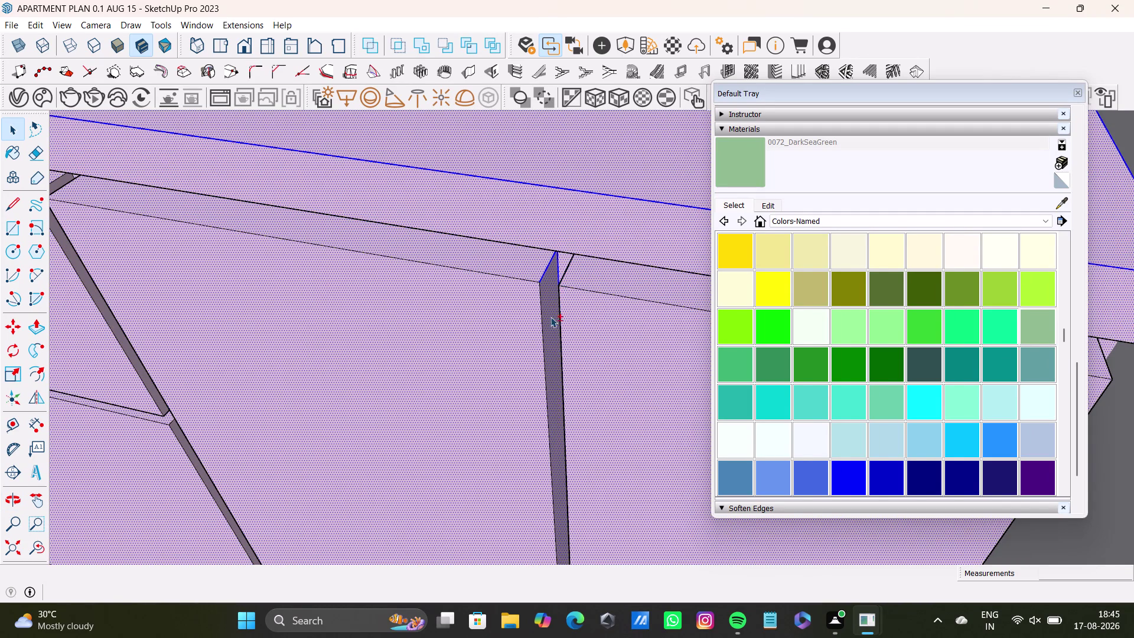
middle_click(551, 318)
middle_drag(551, 352, 667, 348)
scroll(up, 3)
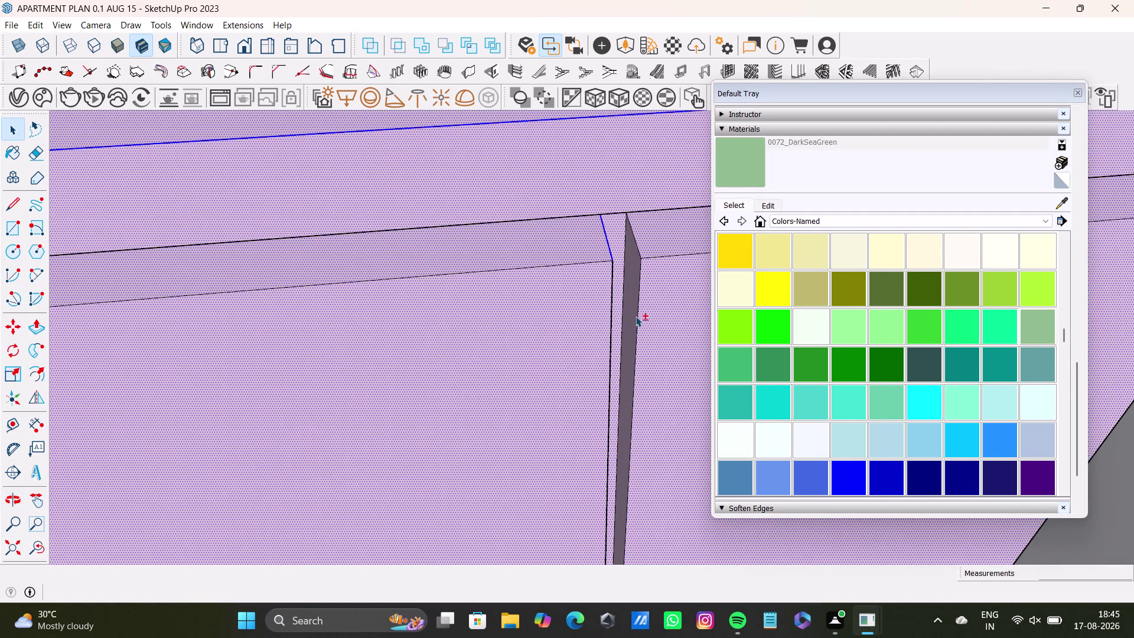
click(633, 313)
scroll(down, 3)
scroll(up, 3)
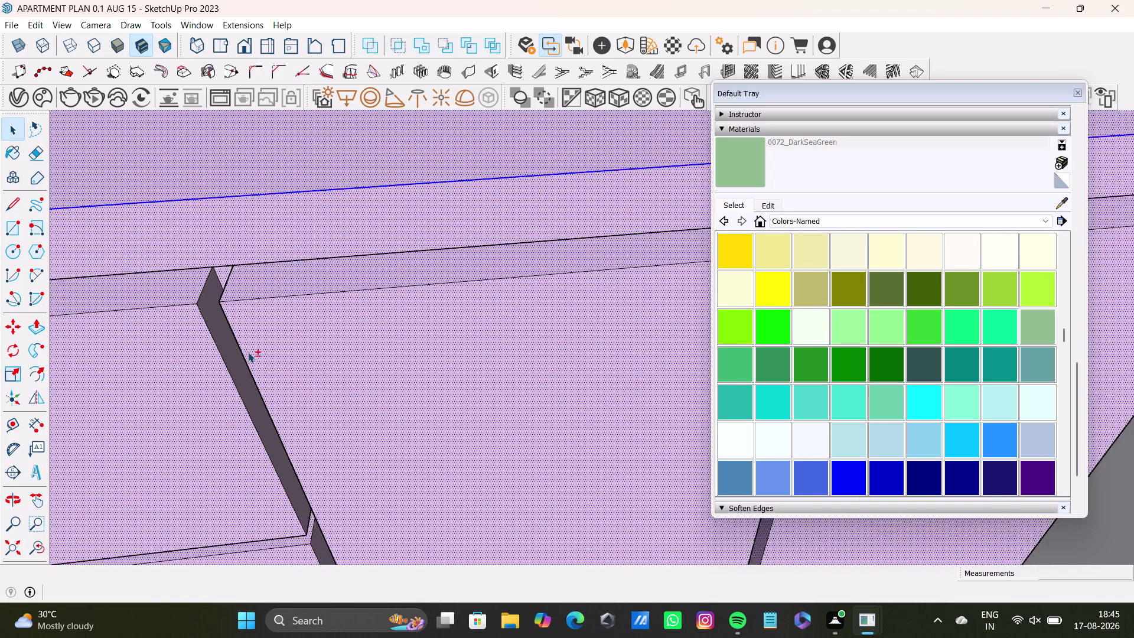
scroll(up, 3)
middle_drag(232, 336, 279, 214)
click(274, 225)
scroll(down, 3)
middle_drag(307, 360, 257, 196)
scroll(up, 3)
click(323, 353)
scroll(down, 3)
middle_drag(321, 346, 284, 221)
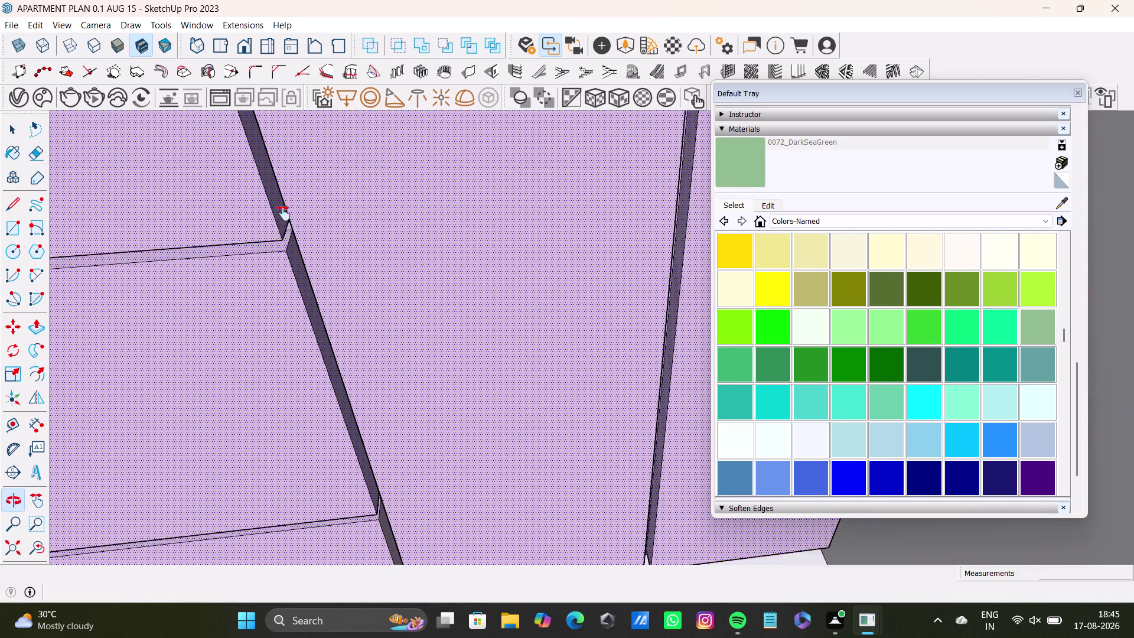
middle_drag(284, 221, 278, 186)
scroll(up, 3)
middle_drag(356, 421, 332, 273)
scroll(up, 3)
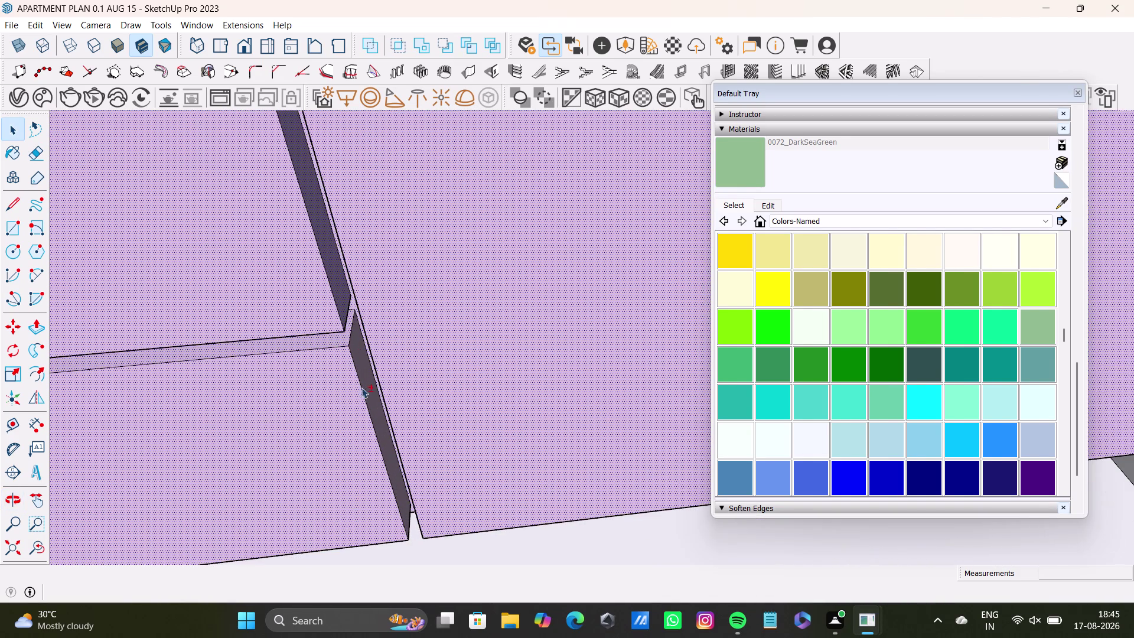
click(369, 388)
scroll(down, 3)
middle_drag(431, 392, 509, 395)
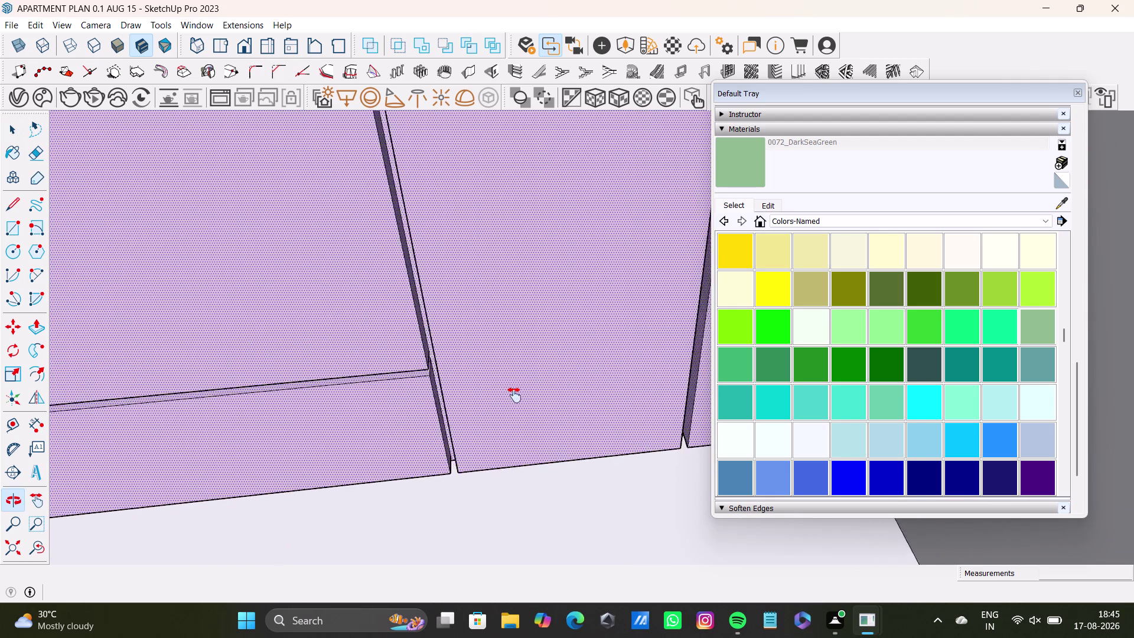
middle_drag(509, 395, 507, 501)
middle_drag(482, 424, 575, 435)
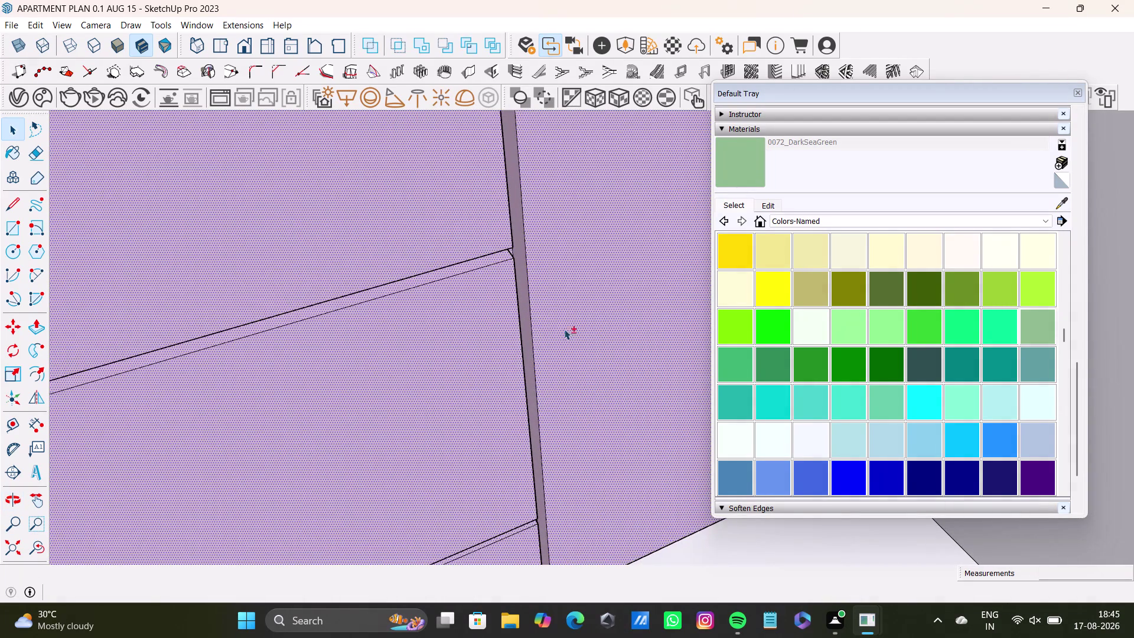
scroll(up, 3)
click(510, 239)
scroll(down, 3)
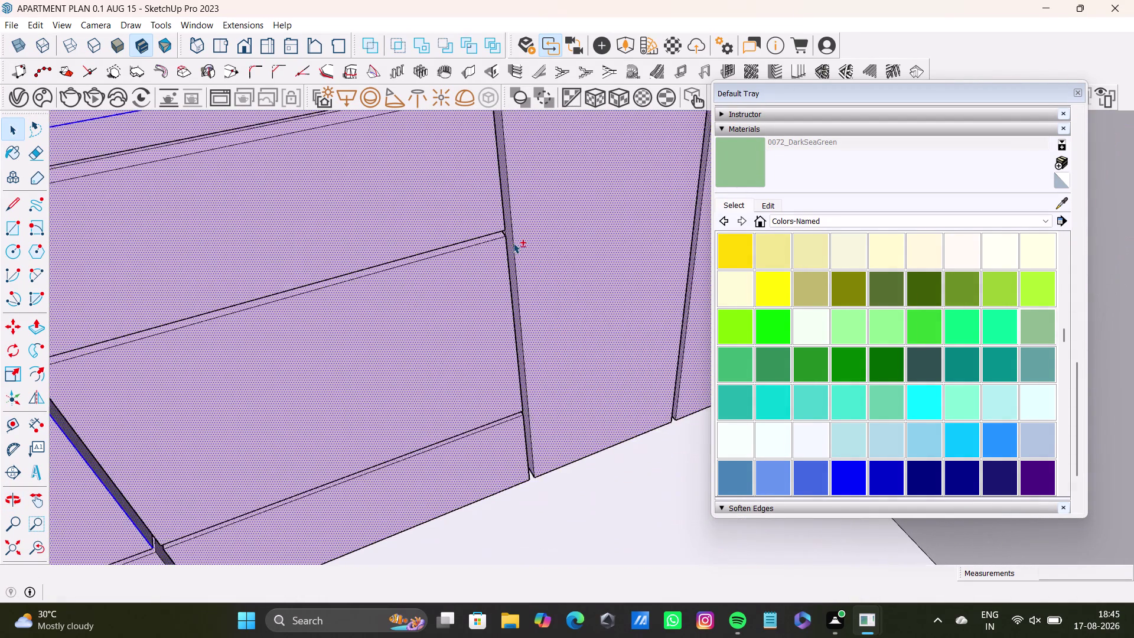
scroll(down, 3)
middle_drag(514, 245, 650, 243)
scroll(up, 3)
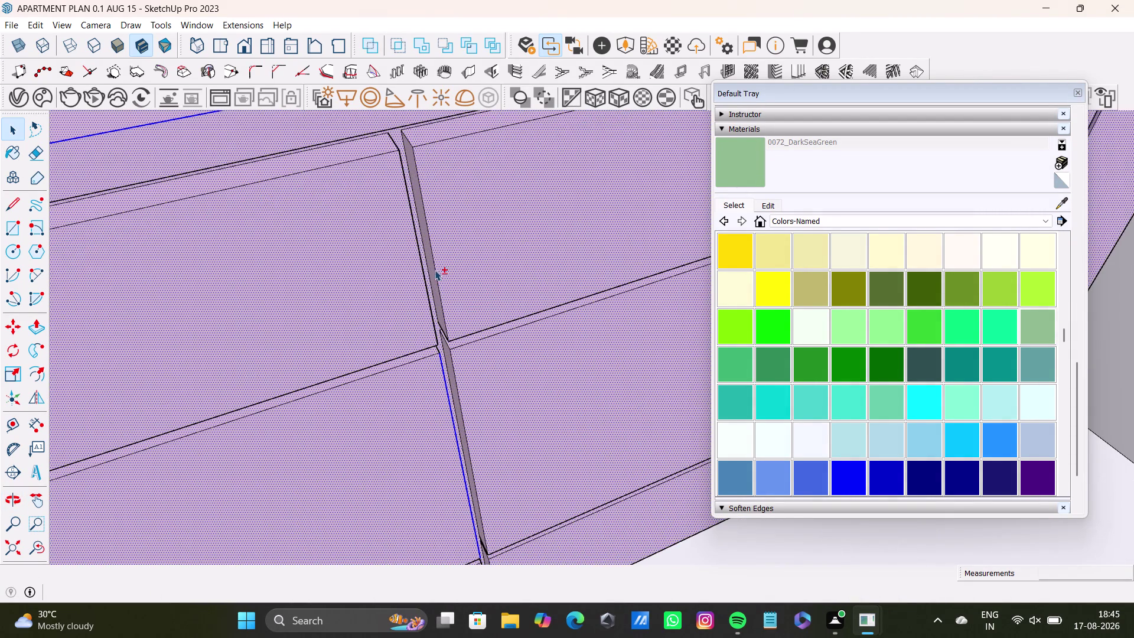
click(435, 279)
scroll(up, 3)
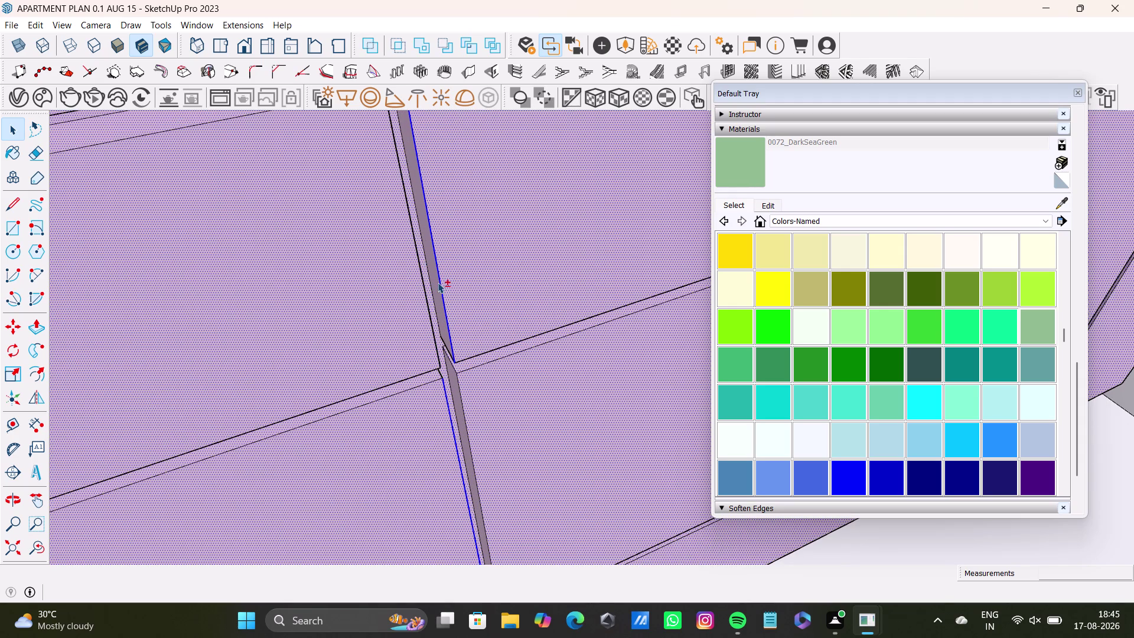
click(435, 282)
click(454, 389)
scroll(down, 3)
middle_drag(468, 398, 467, 398)
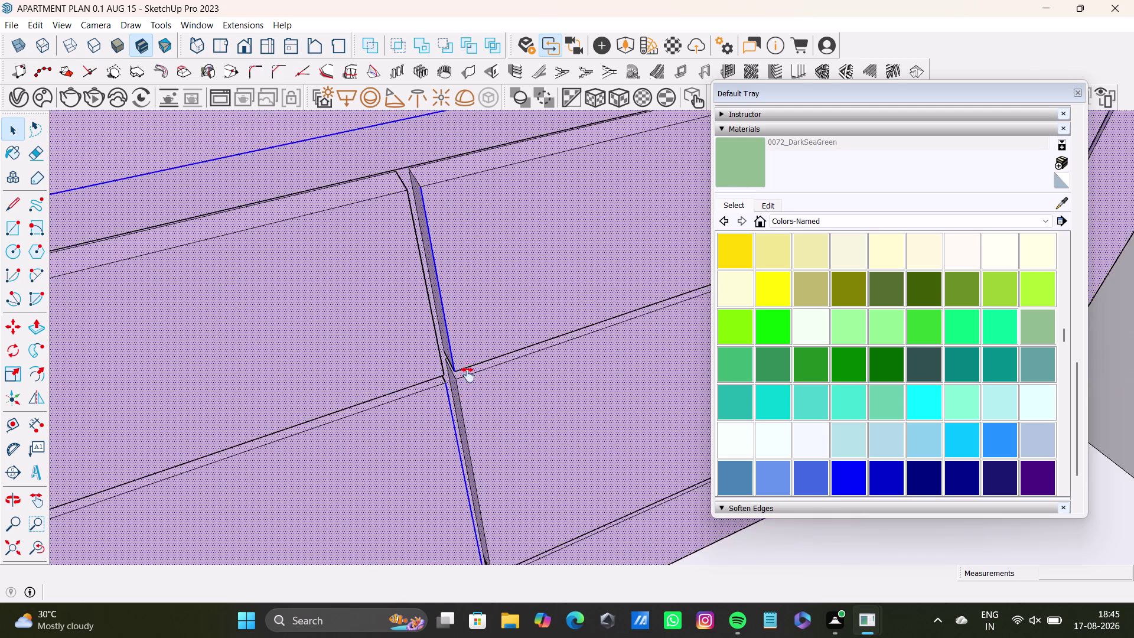
middle_drag(467, 398, 445, 253)
scroll(up, 3)
middle_drag(489, 465, 478, 348)
scroll(up, 3)
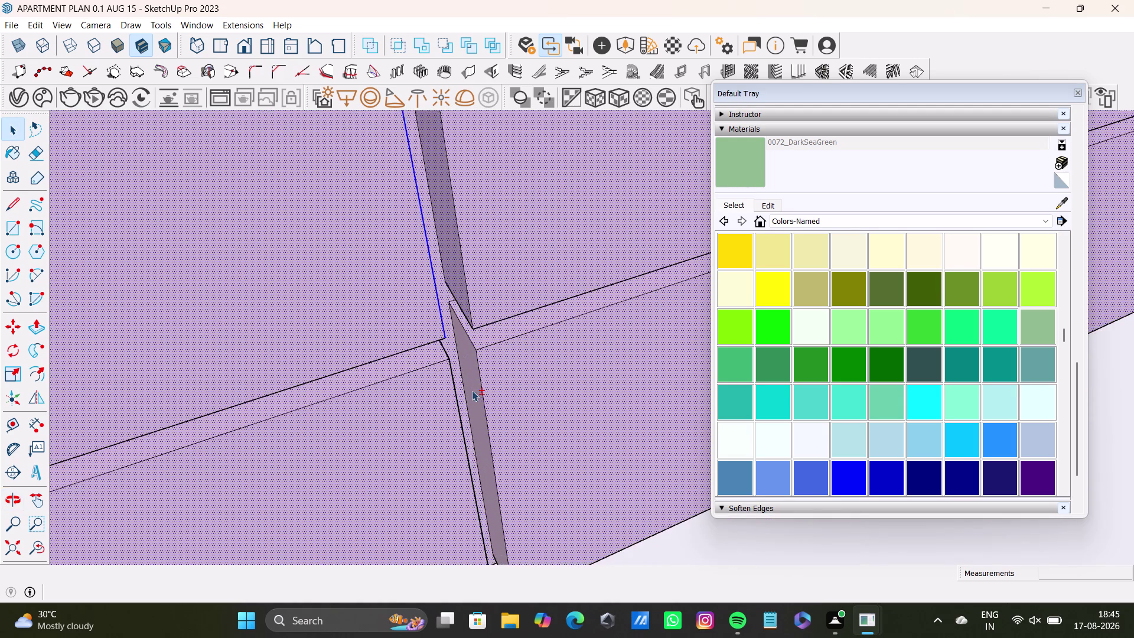
click(477, 384)
scroll(down, 3)
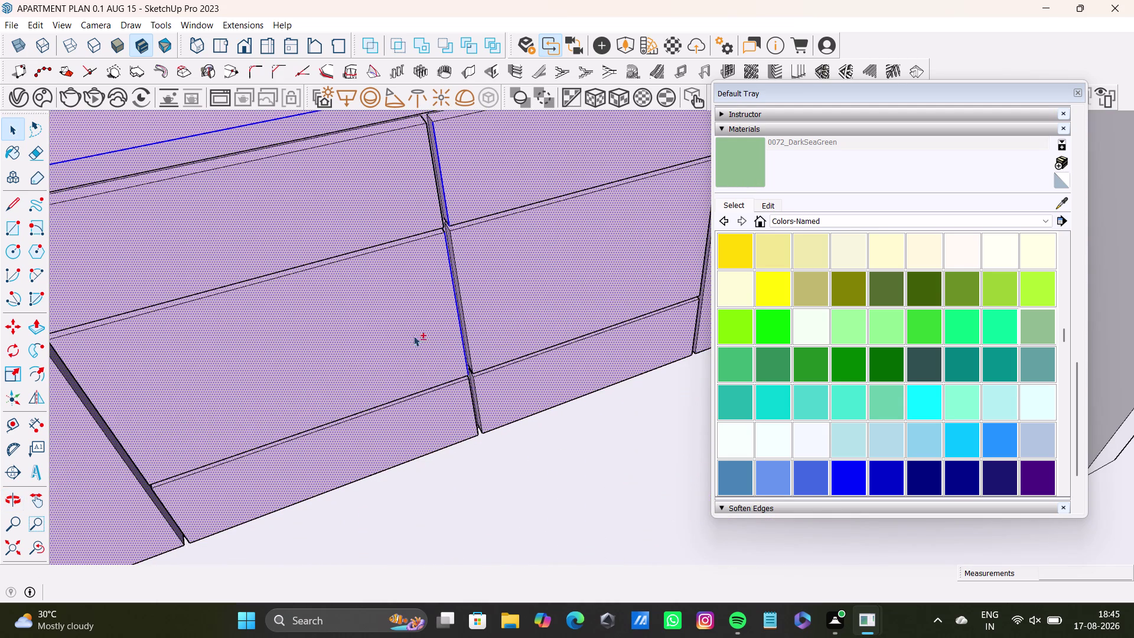
scroll(down, 3)
middle_drag(356, 302, 548, 384)
scroll(up, 3)
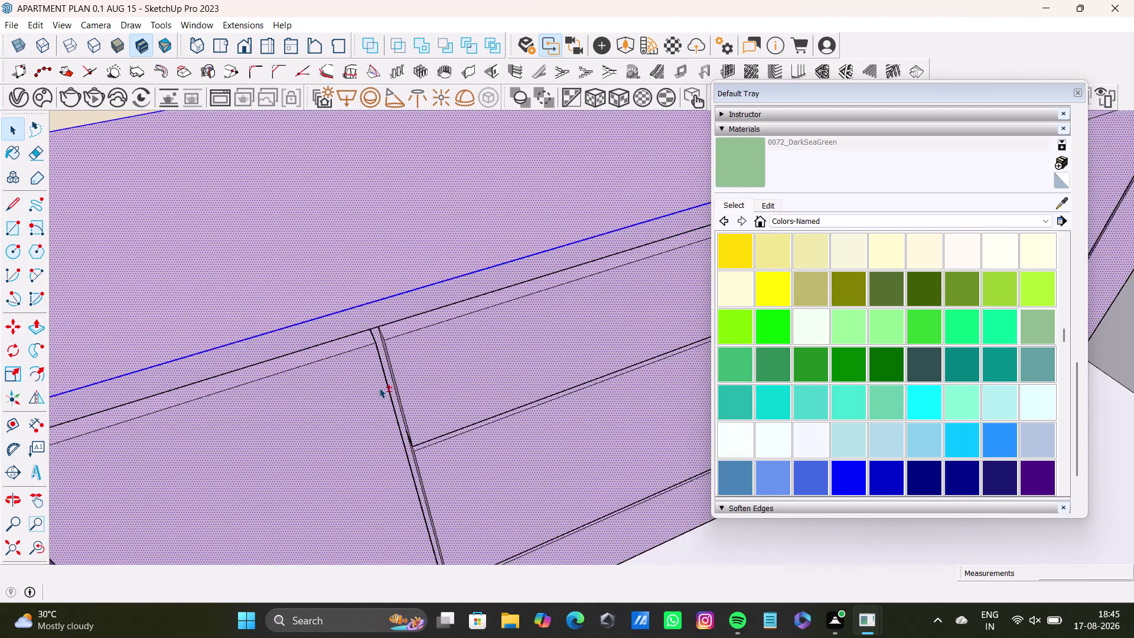
scroll(up, 3)
scroll(up, 3)
middle_drag(386, 386, 397, 269)
middle_drag(435, 301, 480, 291)
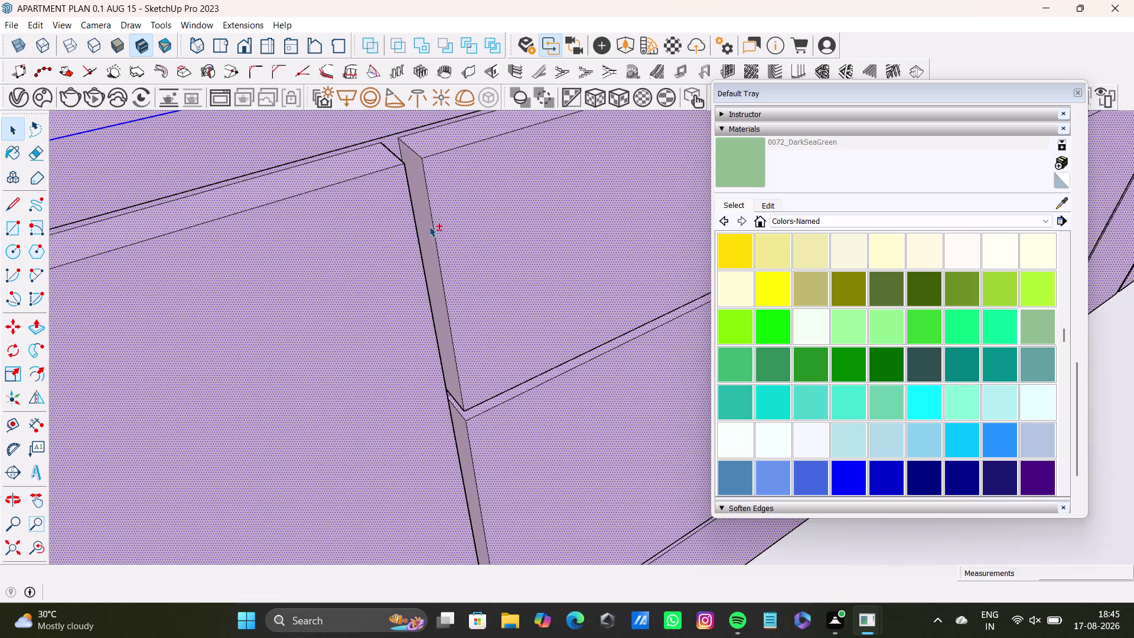
click(429, 226)
scroll(down, 3)
middle_drag(458, 351, 386, 192)
scroll(up, 3)
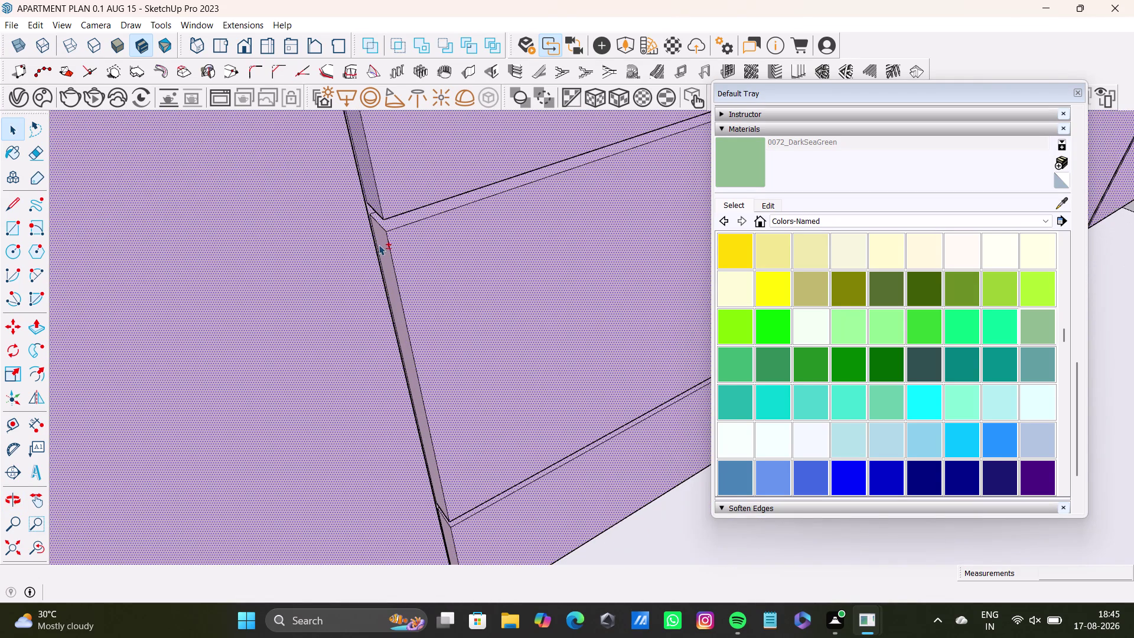
click(380, 244)
scroll(down, 3)
middle_drag(396, 359, 356, 181)
scroll(up, 3)
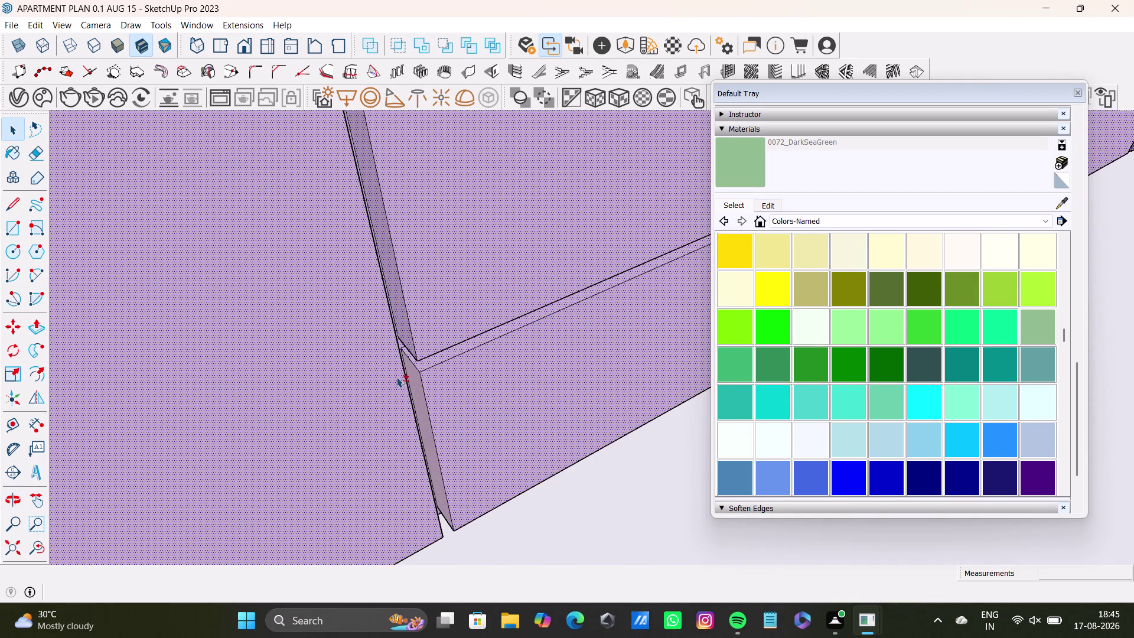
click(418, 379)
scroll(down, 3)
middle_drag(289, 348, 415, 298)
scroll(up, 3)
middle_drag(374, 251, 372, 332)
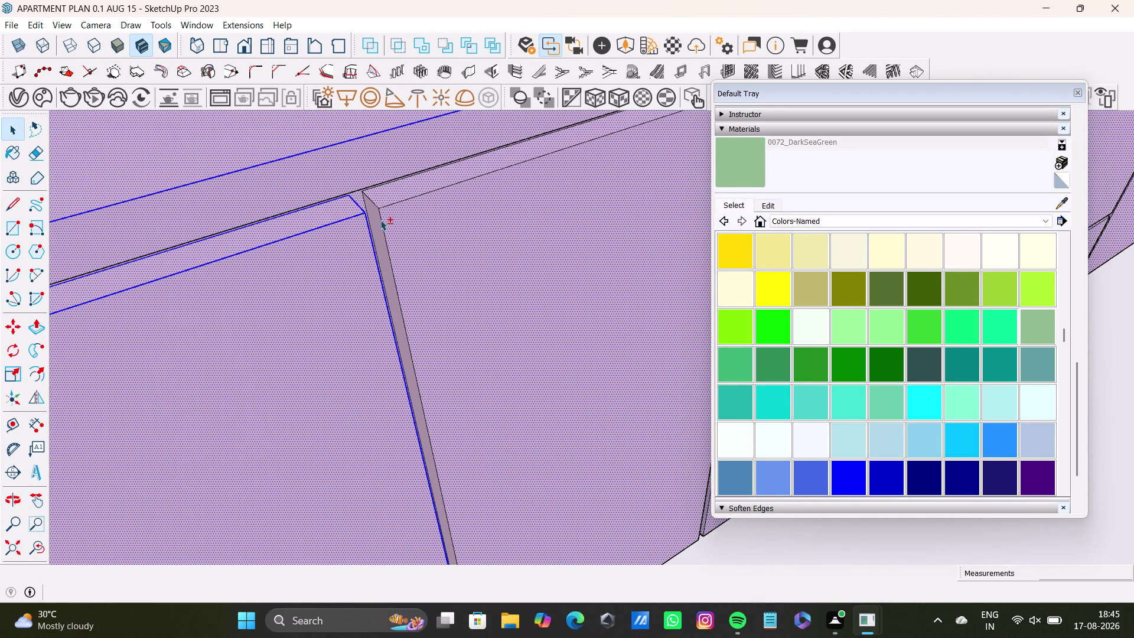
click(376, 219)
scroll(down, 3)
middle_drag(443, 323, 443, 326)
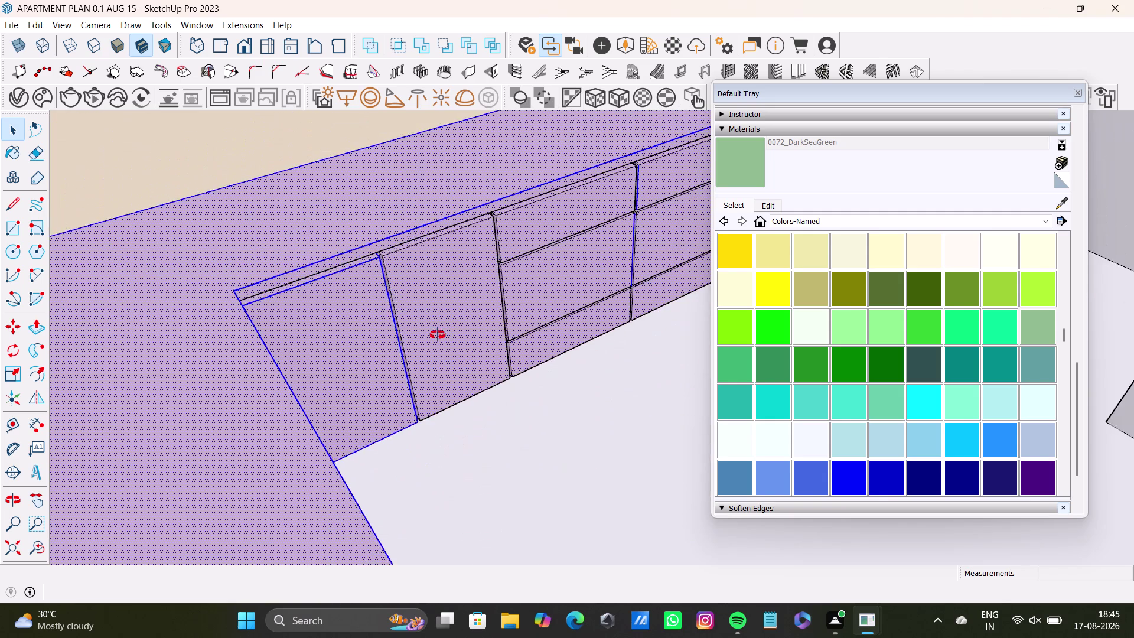
middle_drag(443, 325, 225, 415)
scroll(up, 3)
middle_drag(265, 247, 388, 304)
scroll(up, 3)
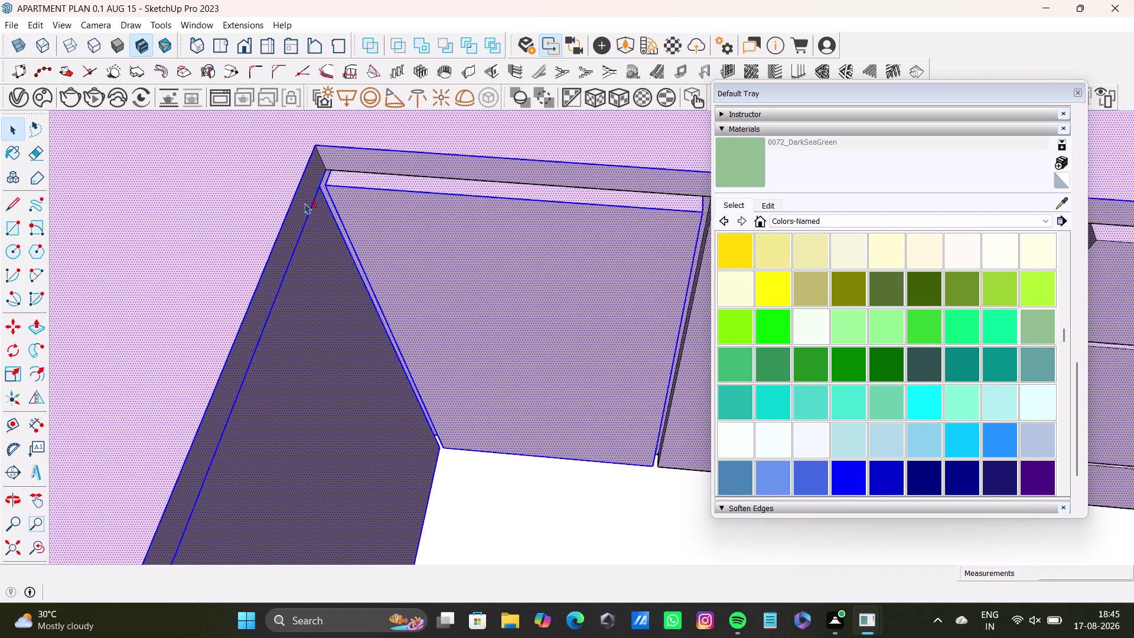
scroll(up, 3)
middle_drag(380, 182, 430, 343)
scroll(down, 3)
middle_drag(430, 342, 341, 77)
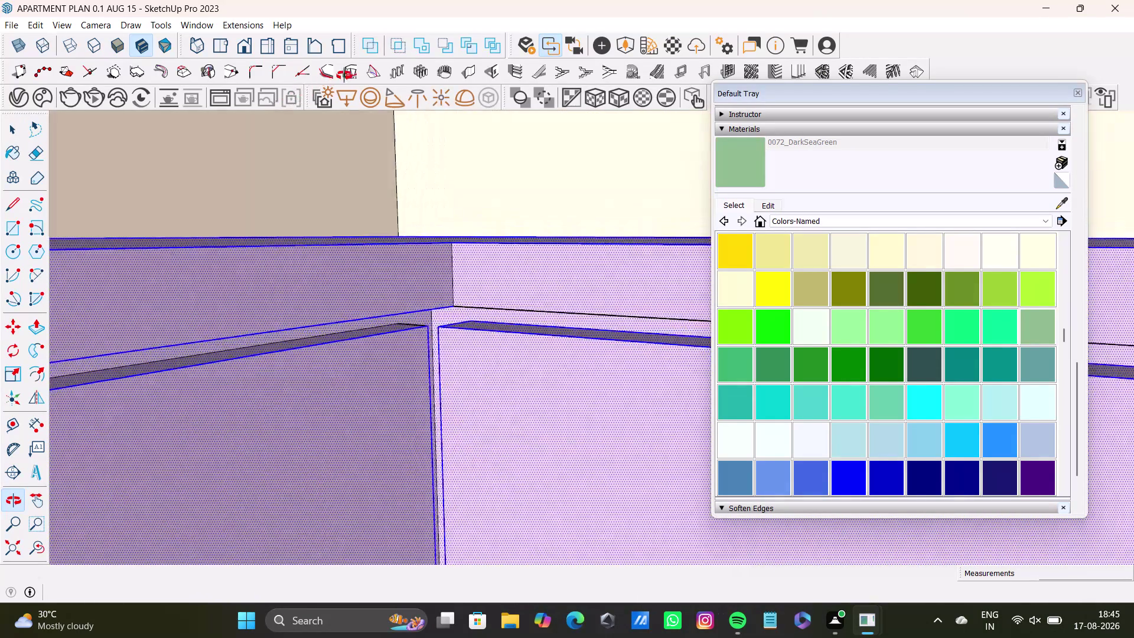
middle_drag(340, 77, 497, 35)
click(312, 272)
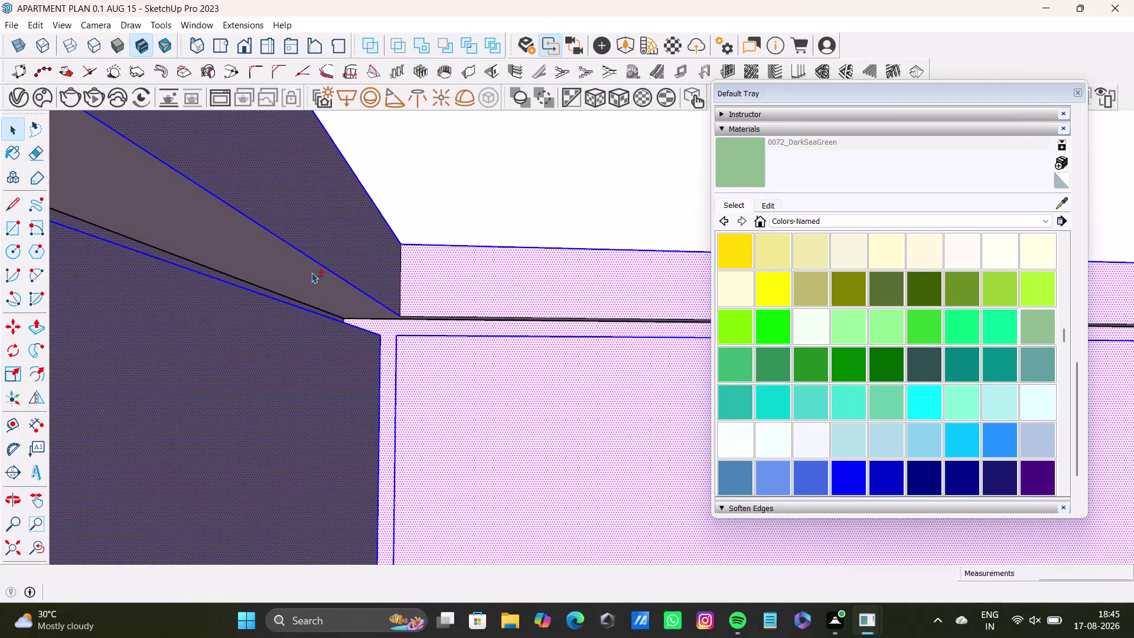
middle_drag(338, 314, 248, 319)
scroll(down, 3)
middle_drag(348, 378, 347, 379)
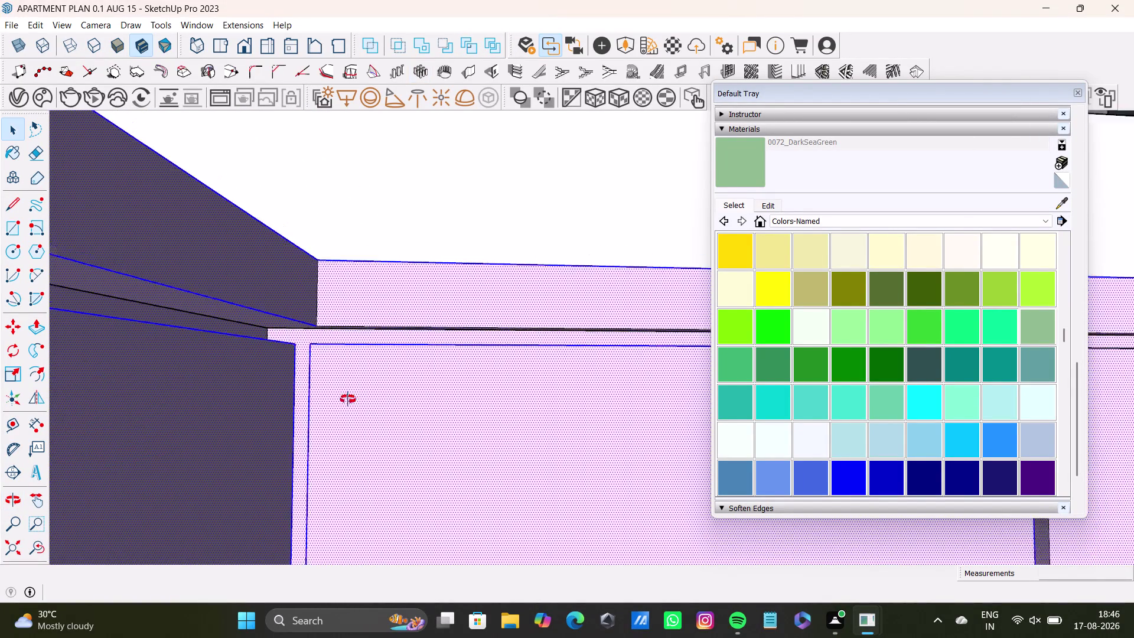
middle_drag(348, 379, 317, 544)
scroll(down, 3)
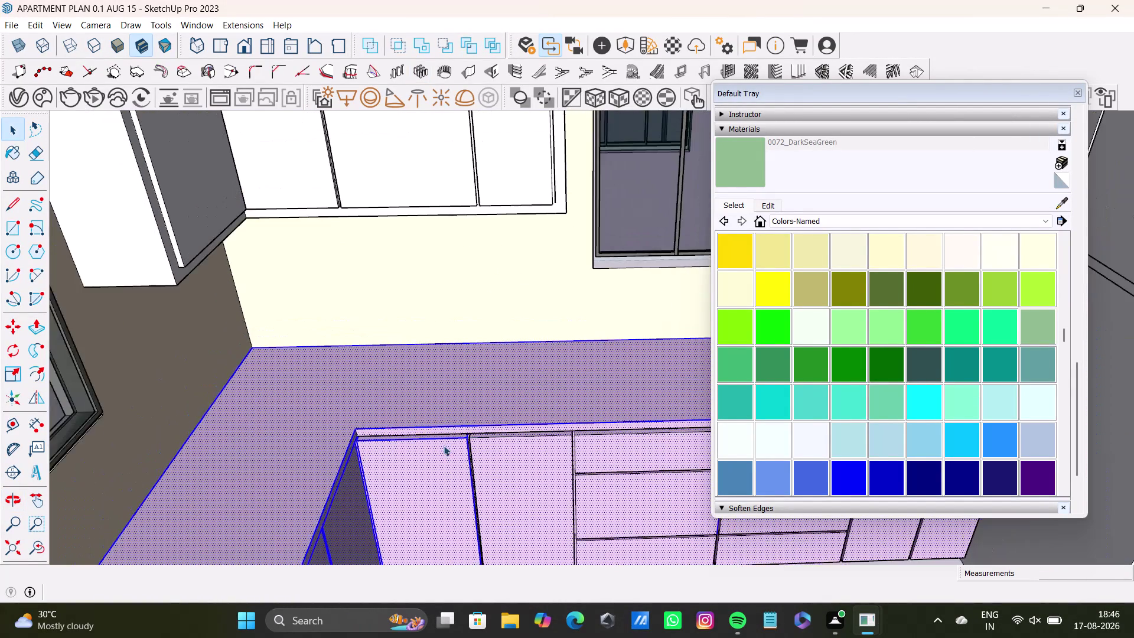
middle_drag(483, 470, 398, 330)
scroll(up, 3)
scroll(up, 3)
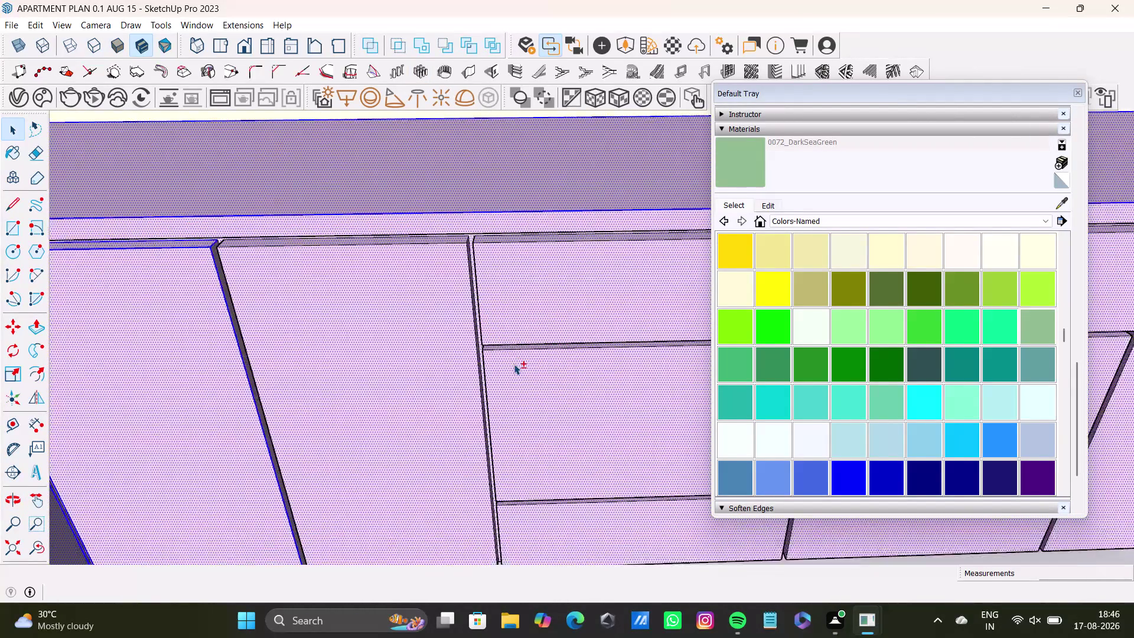
scroll(up, 3)
middle_drag(514, 364, 257, 413)
scroll(down, 3)
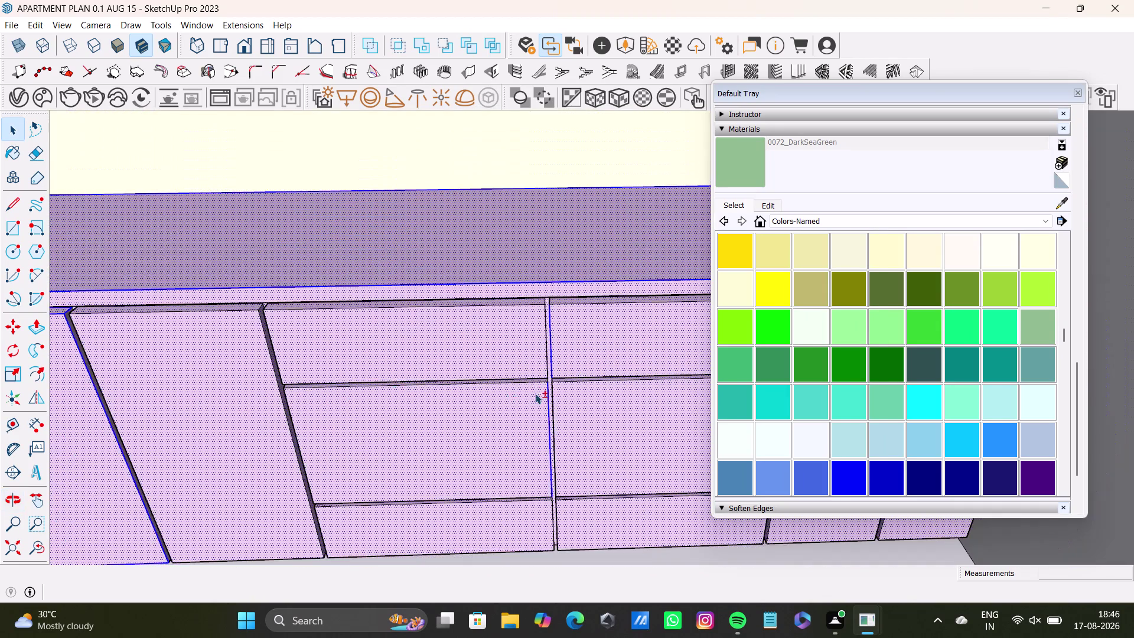
middle_drag(534, 393, 191, 347)
scroll(up, 3)
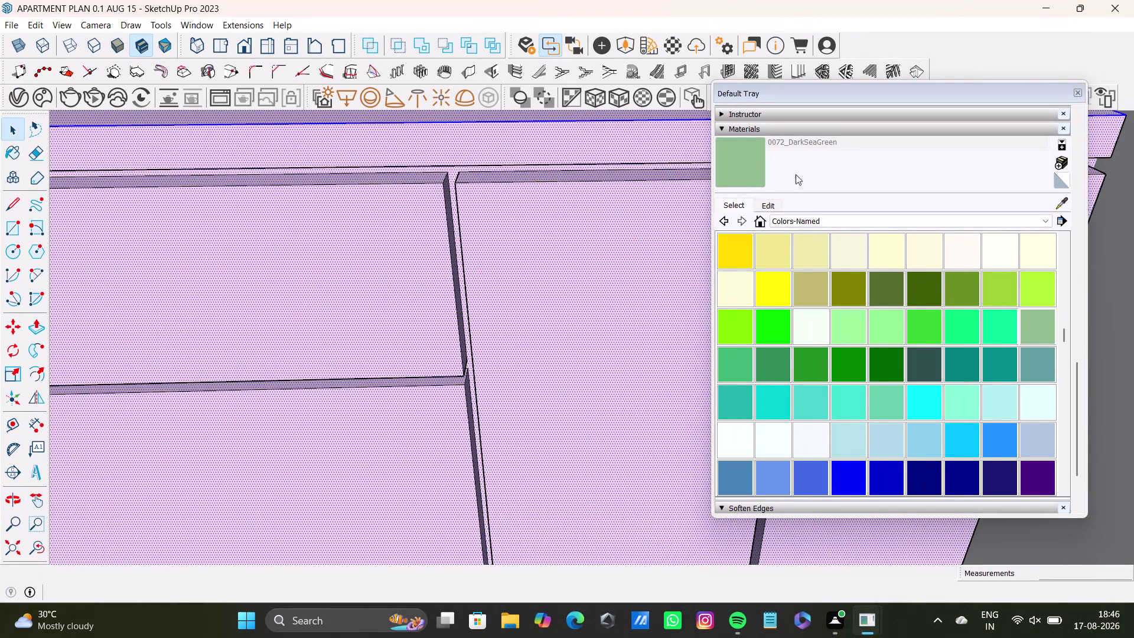
Pick 0072_DarkSeaGreen and paint the selected cabinet group with it.
click(732, 161)
click(591, 245)
click(738, 168)
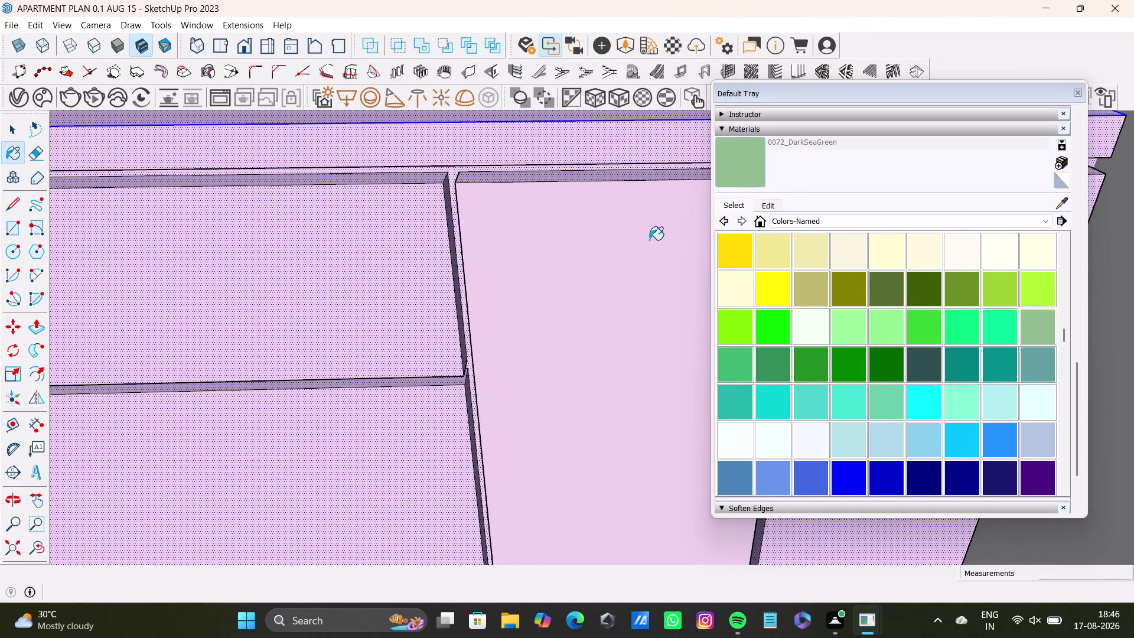
click(644, 242)
click(405, 244)
Orbit out to view the painted L-shaped kitchen and return to selecting.
scroll(down, 3)
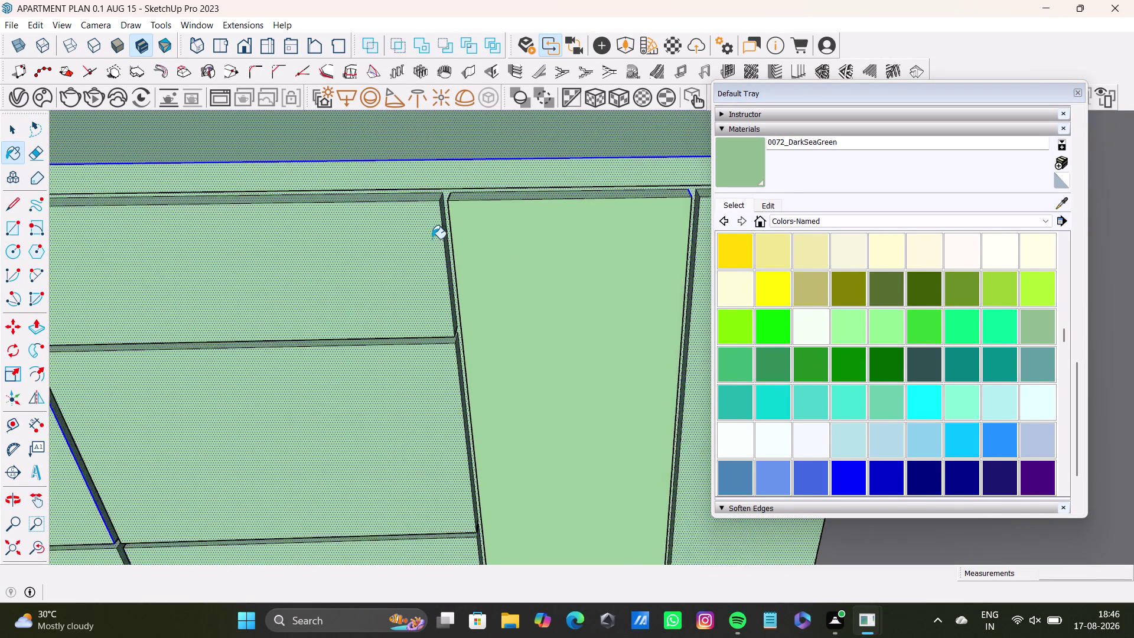
scroll(down, 3)
scroll(down, 3)
middle_drag(353, 258, 547, 382)
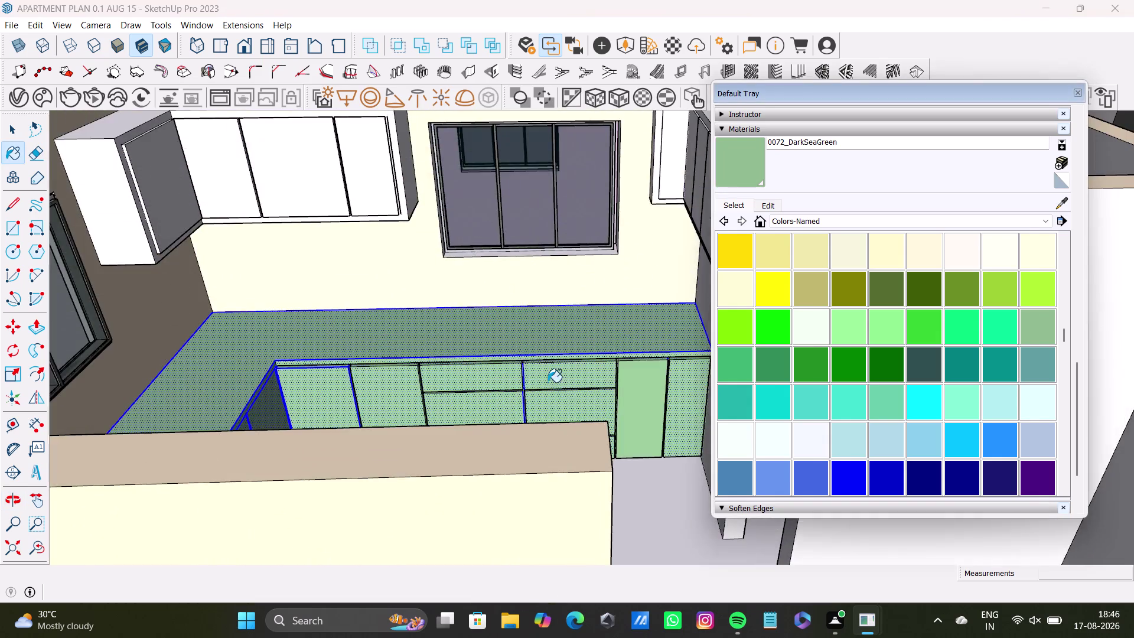
middle_drag(548, 382, 421, 504)
key(space)
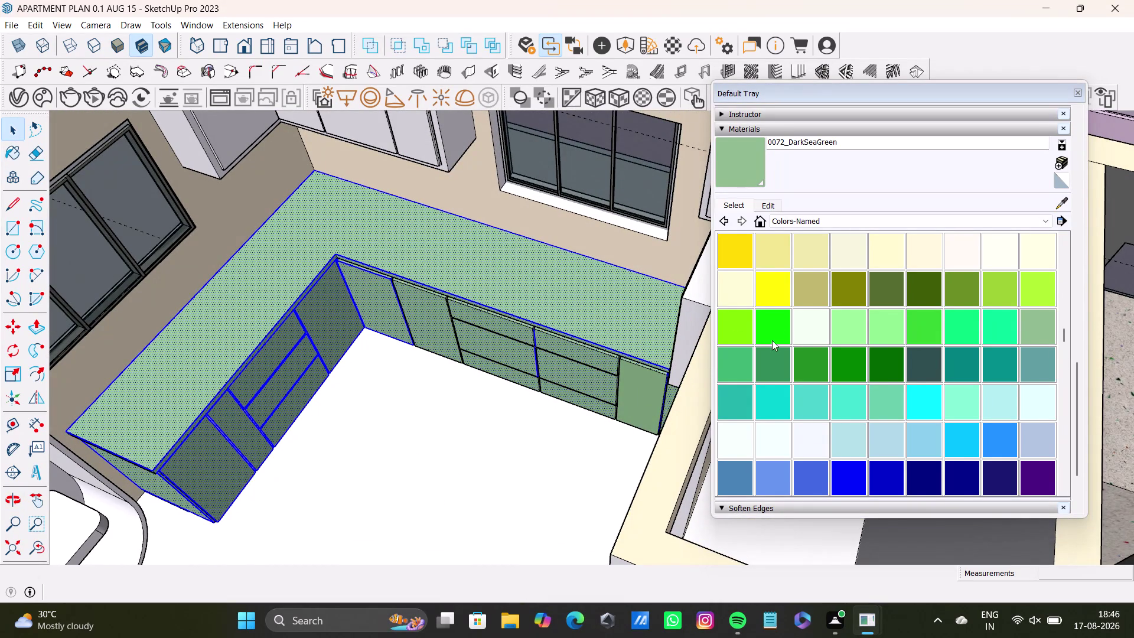
click(804, 222)
Select Carrera Marble from the Stone materials collection.
scroll(down, 3)
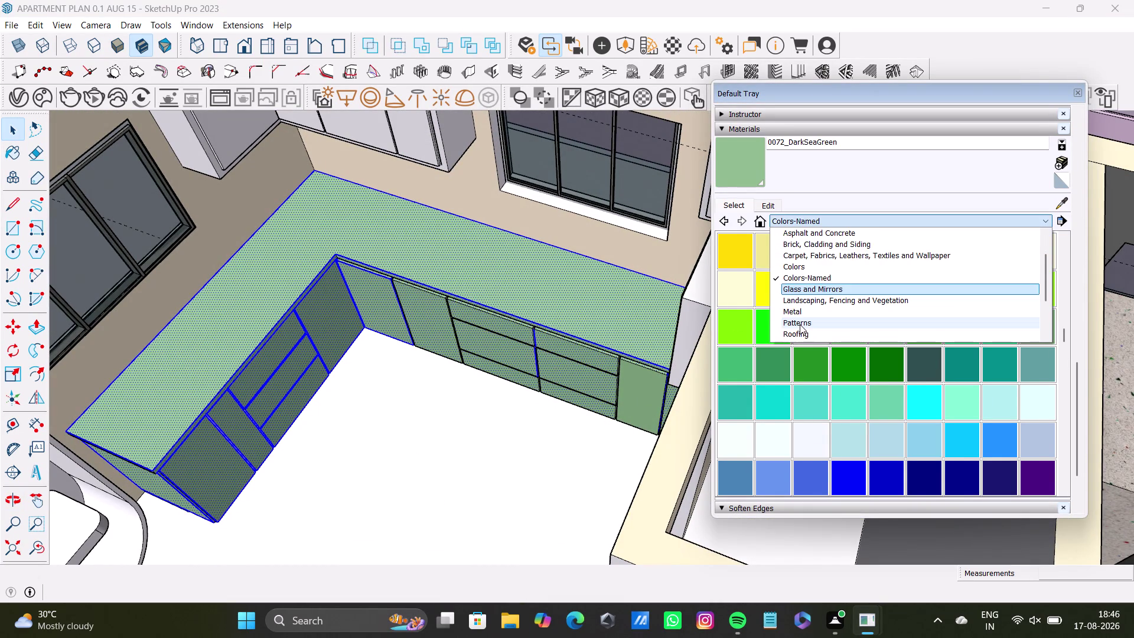
scroll(down, 3)
scroll(down, 3)
scroll(down, 3)
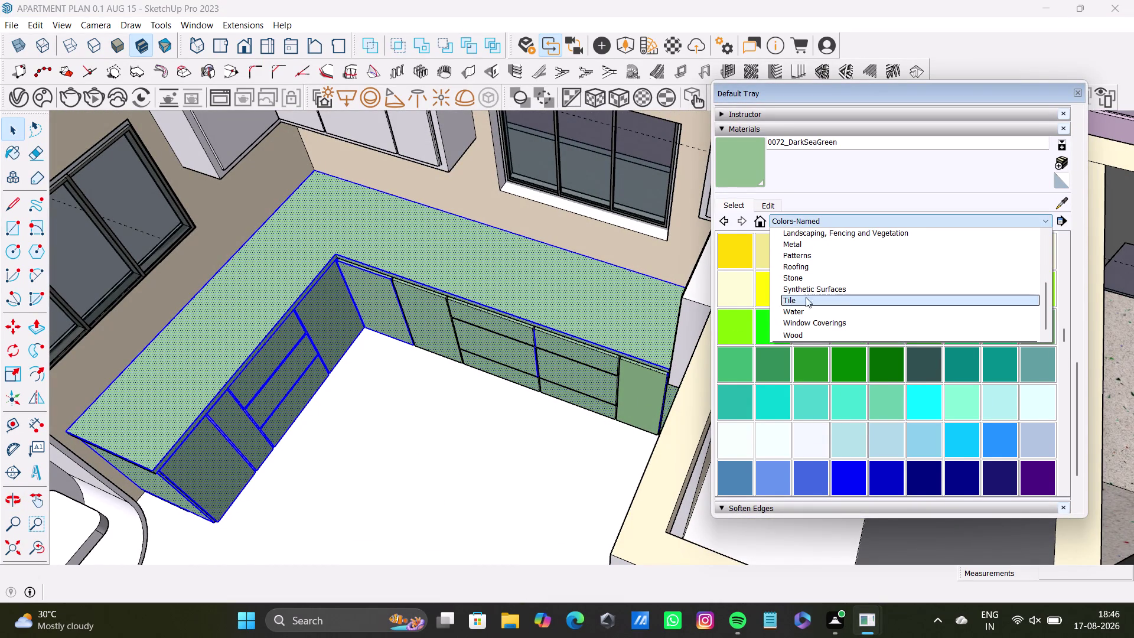
click(810, 275)
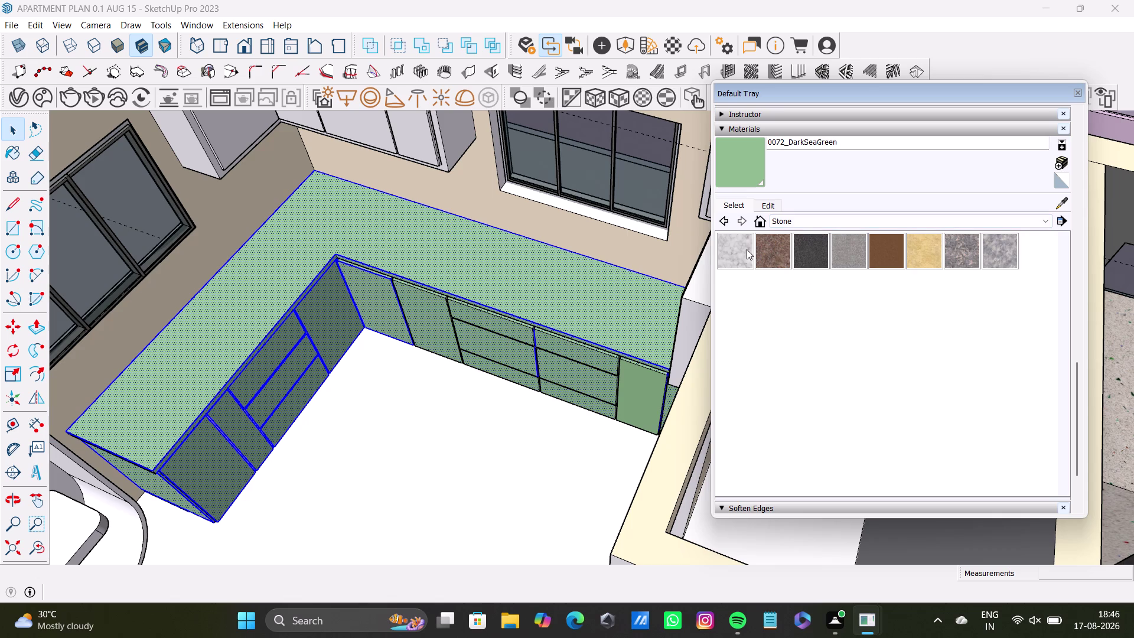
click(745, 249)
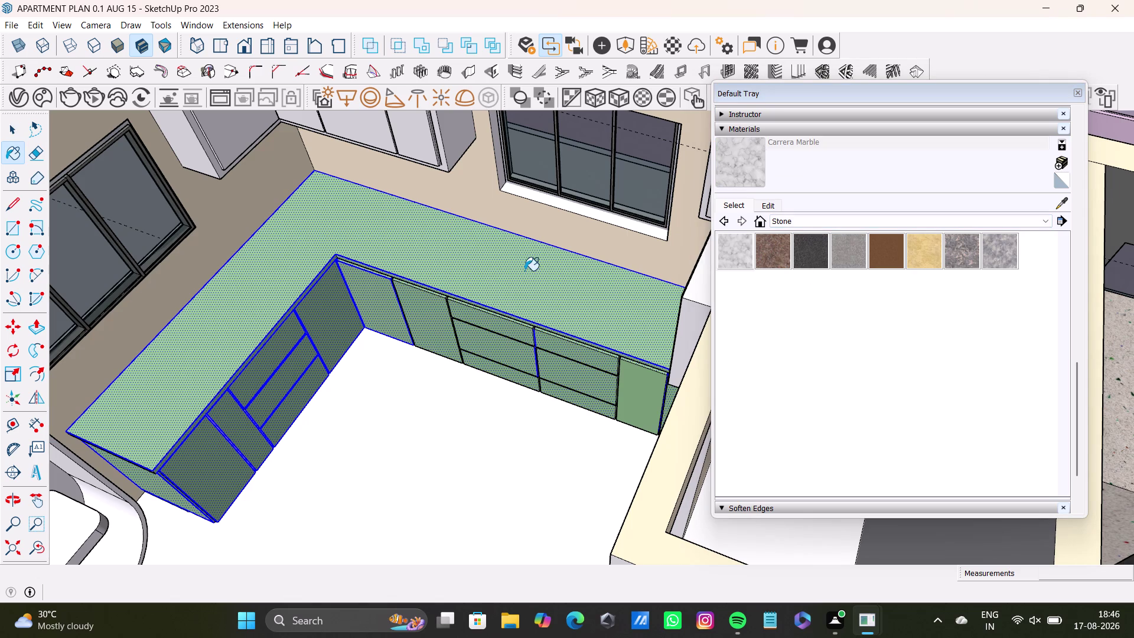
Enter the cabinet group and paint the countertop Carrera Marble.
key(space)
click(524, 270)
double_click(524, 271)
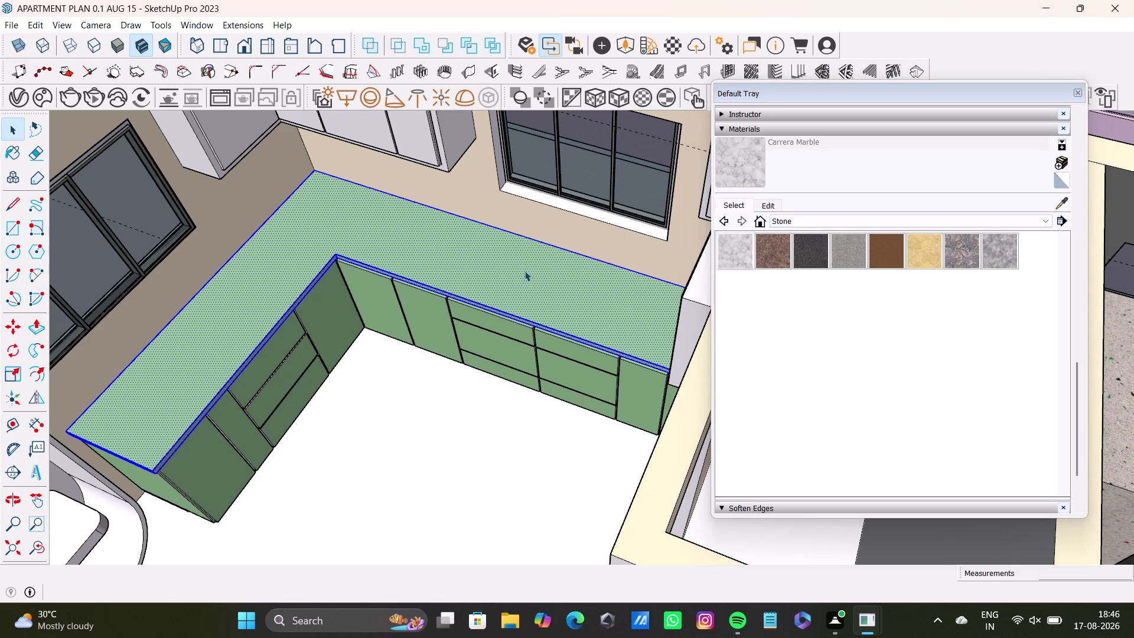
click(740, 254)
click(614, 296)
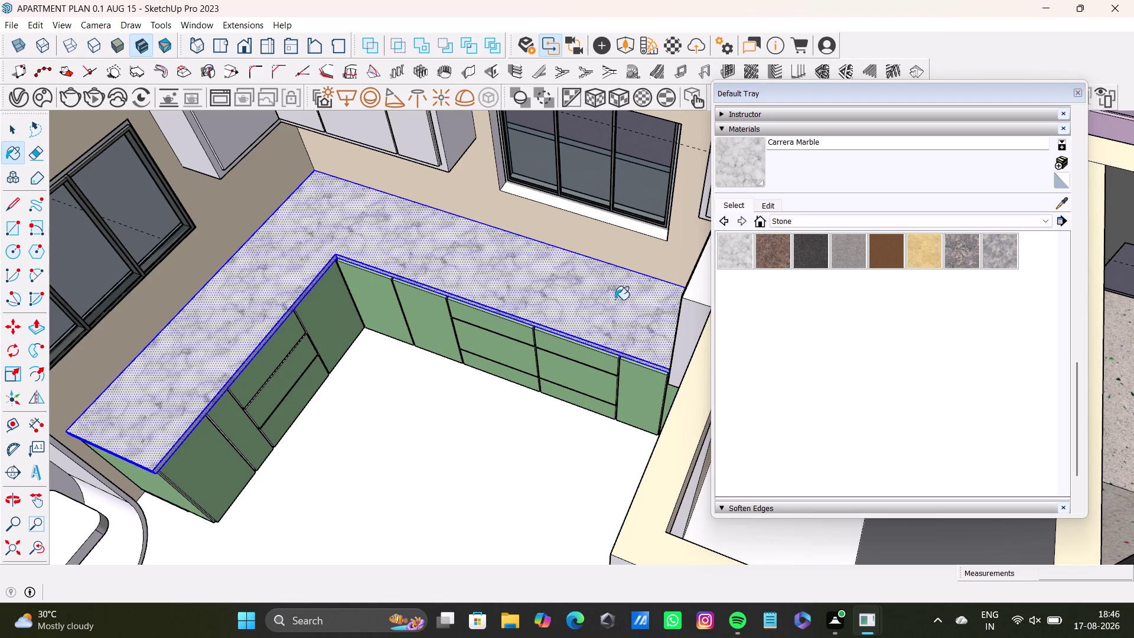
scroll(up, 3)
Sample the green cabinet material and paint the first divider strip DarkSeaGreen.
middle_drag(491, 304, 565, 332)
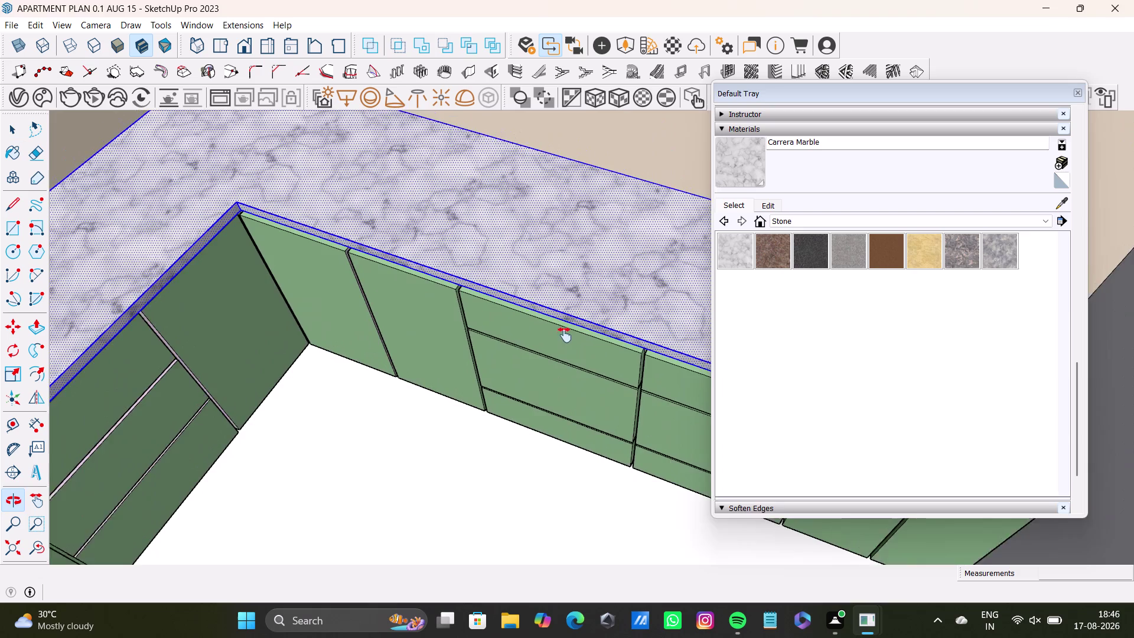
middle_drag(565, 333, 562, 337)
scroll(up, 3)
scroll(up, 3)
middle_drag(318, 238, 344, 188)
scroll(up, 3)
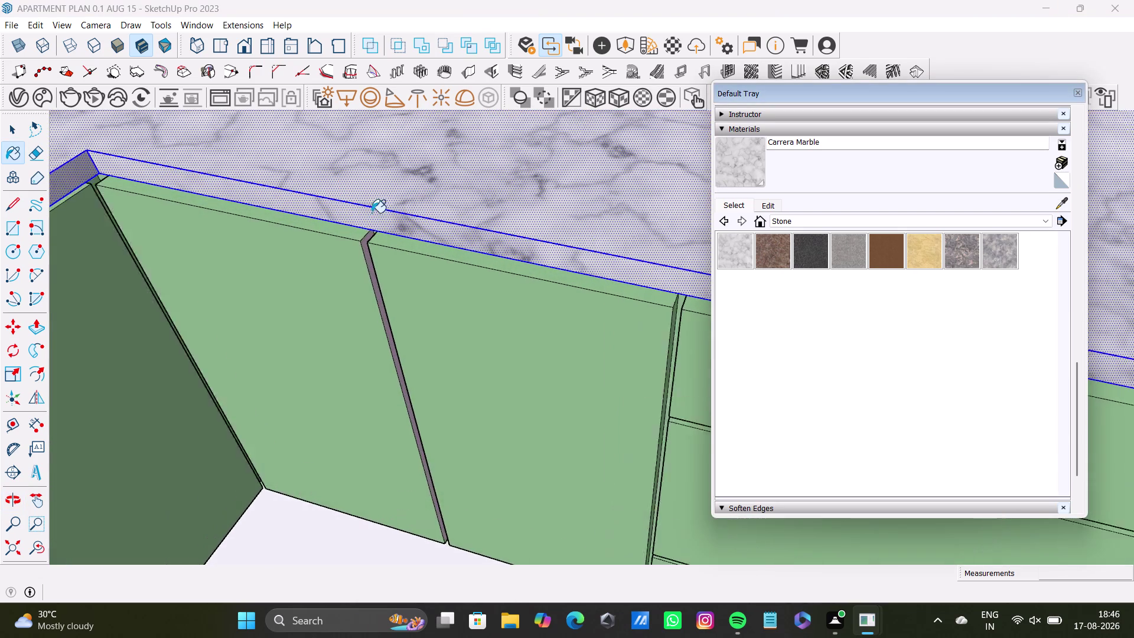
scroll(up, 3)
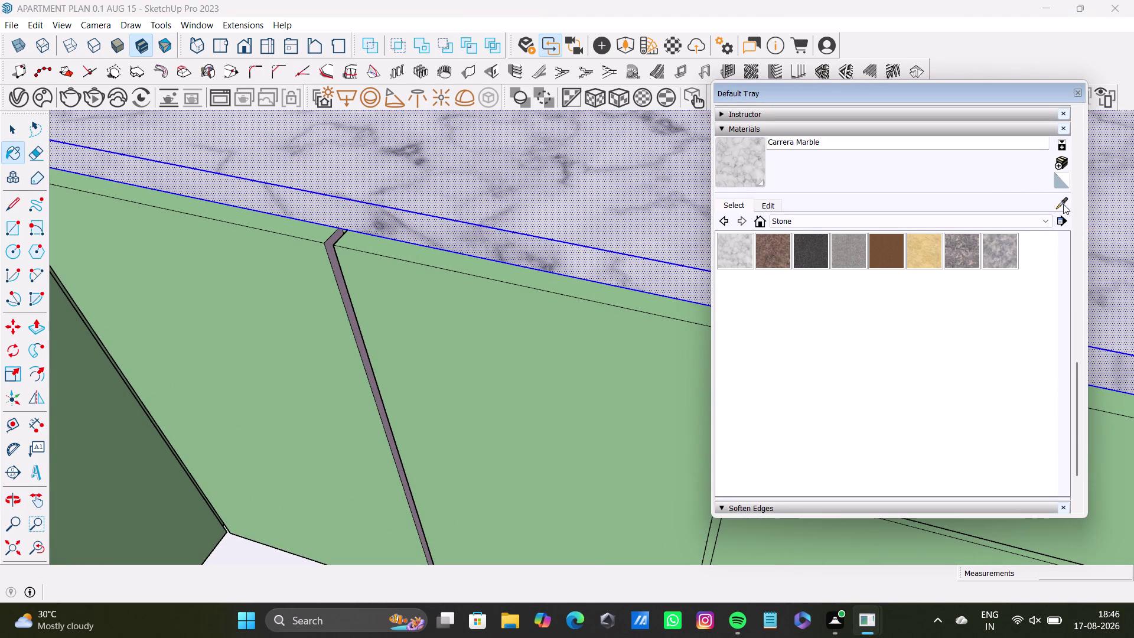
click(1062, 204)
click(524, 330)
click(745, 157)
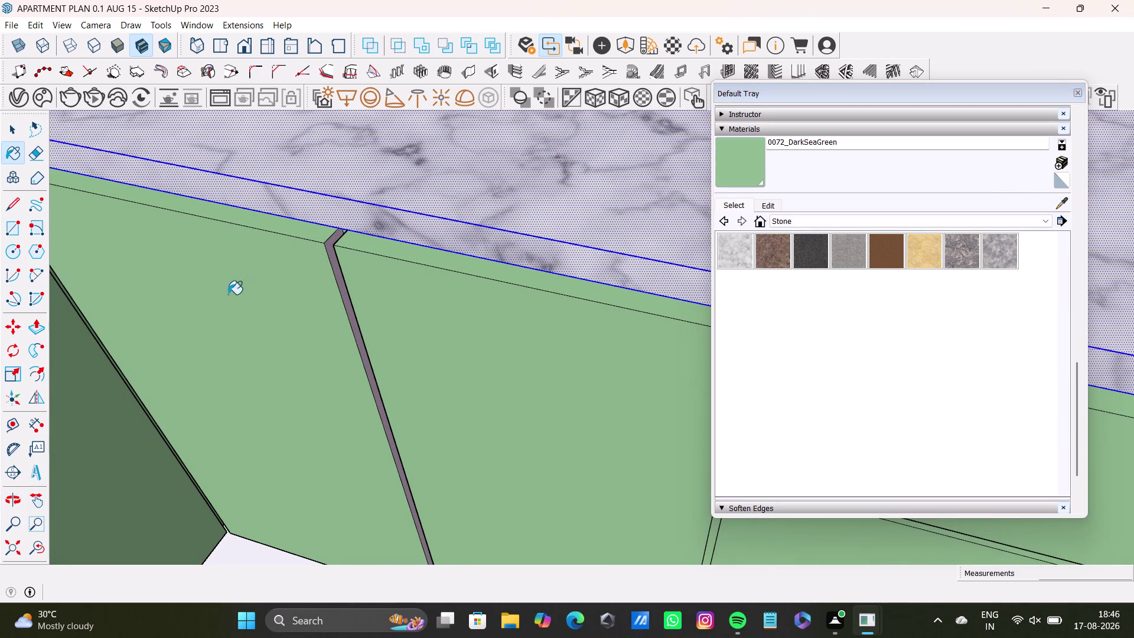
scroll(up, 3)
key(space)
click(371, 231)
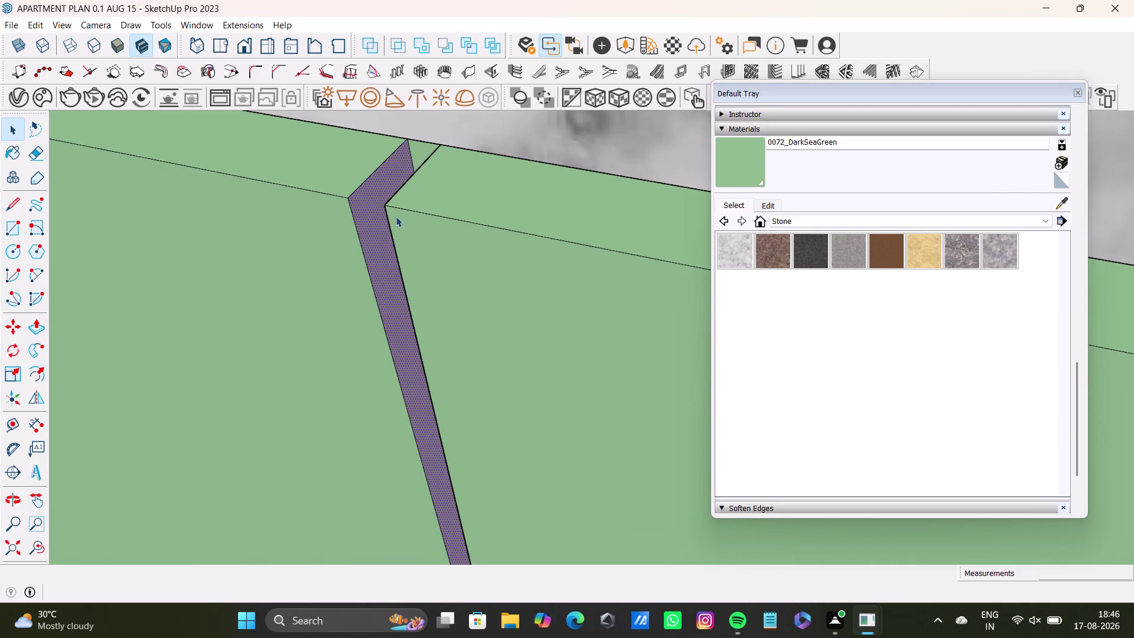
click(736, 160)
click(378, 195)
Paint the remaining purple vertical divider strip green.
scroll(down, 3)
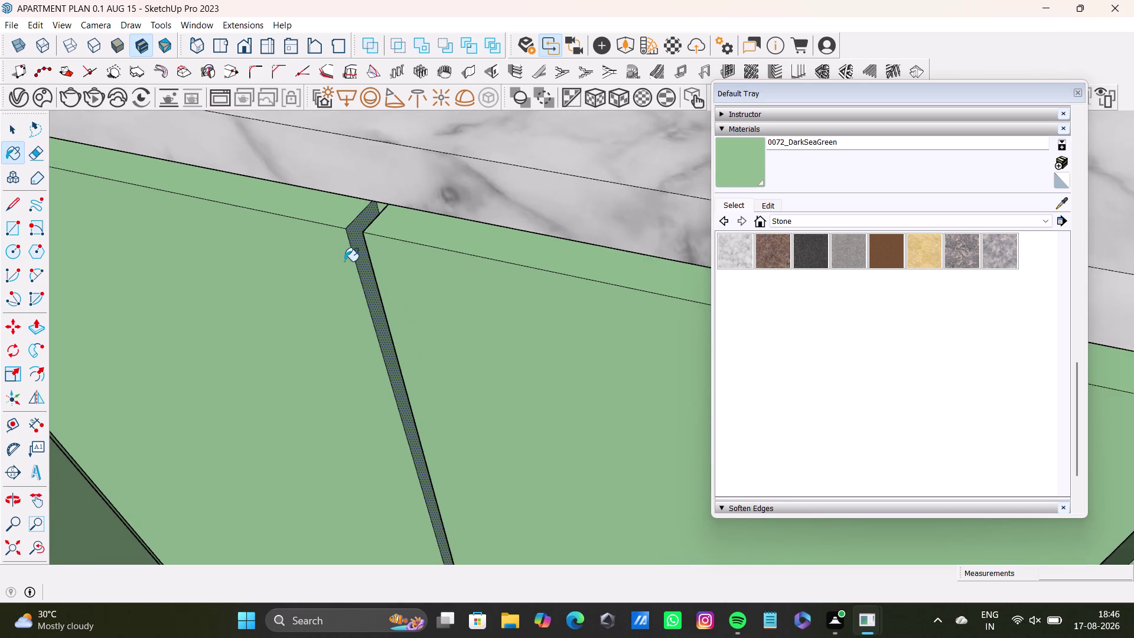
scroll(down, 3)
scroll(up, 3)
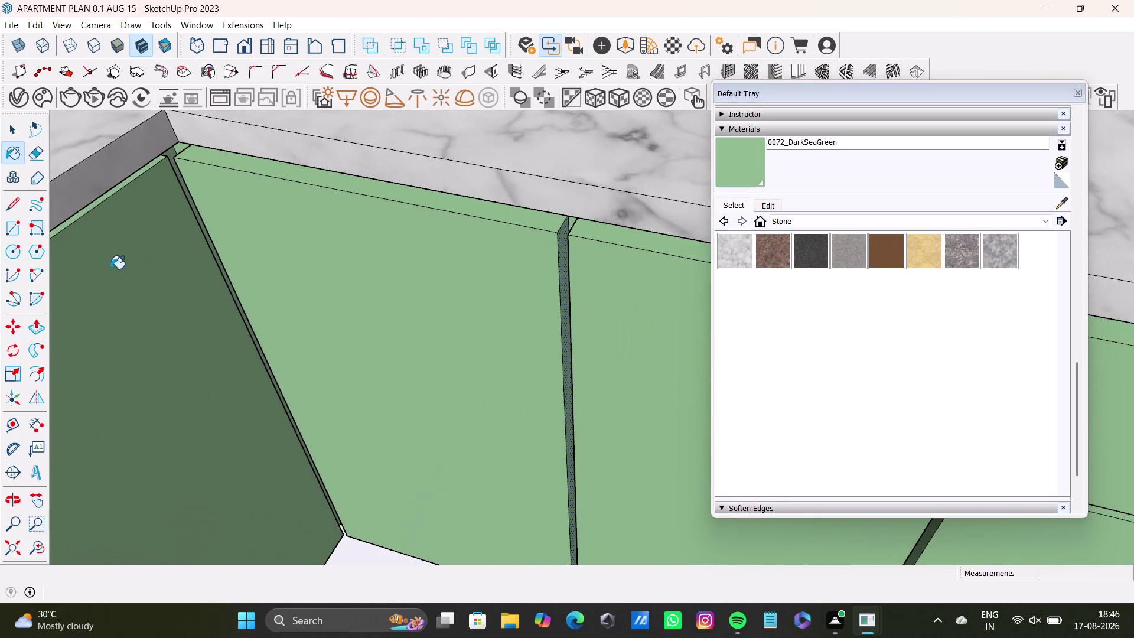
middle_drag(109, 267, 419, 208)
scroll(down, 3)
middle_drag(341, 382, 324, 277)
scroll(up, 3)
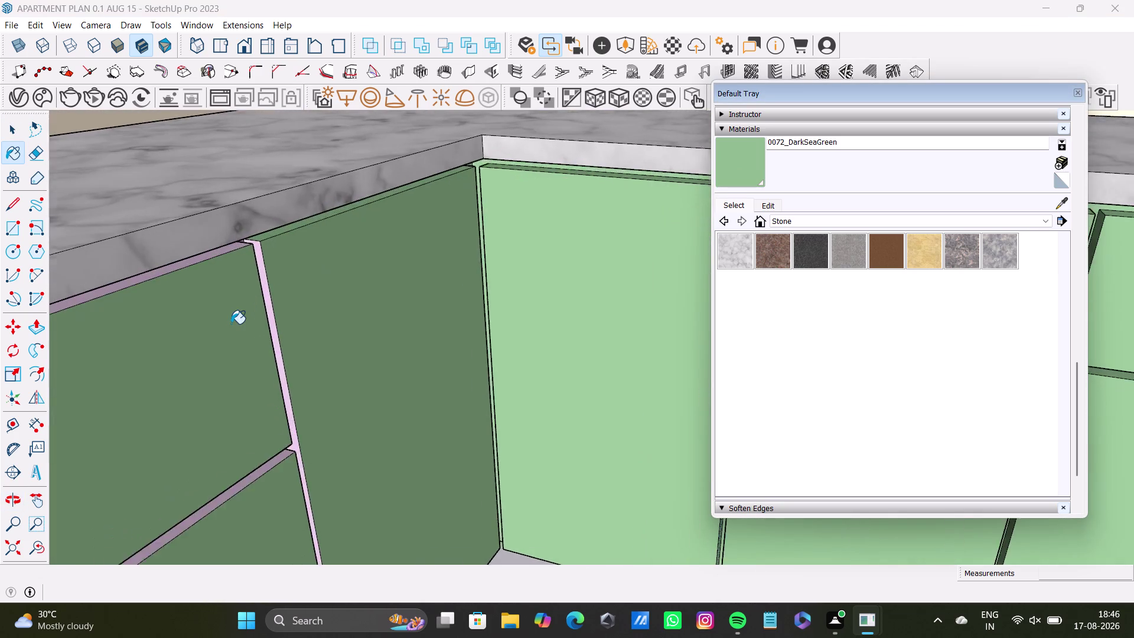
scroll(up, 3)
middle_drag(251, 315, 189, 375)
scroll(up, 3)
click(267, 239)
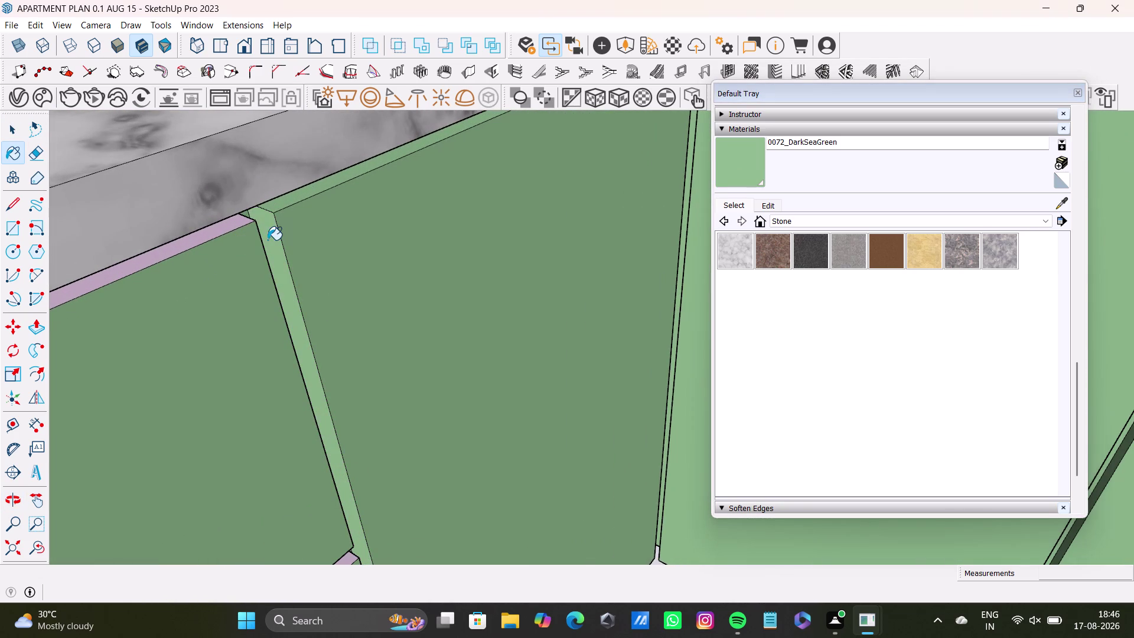
Paint the strip under the countertop DarkSeaGreen.
scroll(down, 3)
scroll(up, 3)
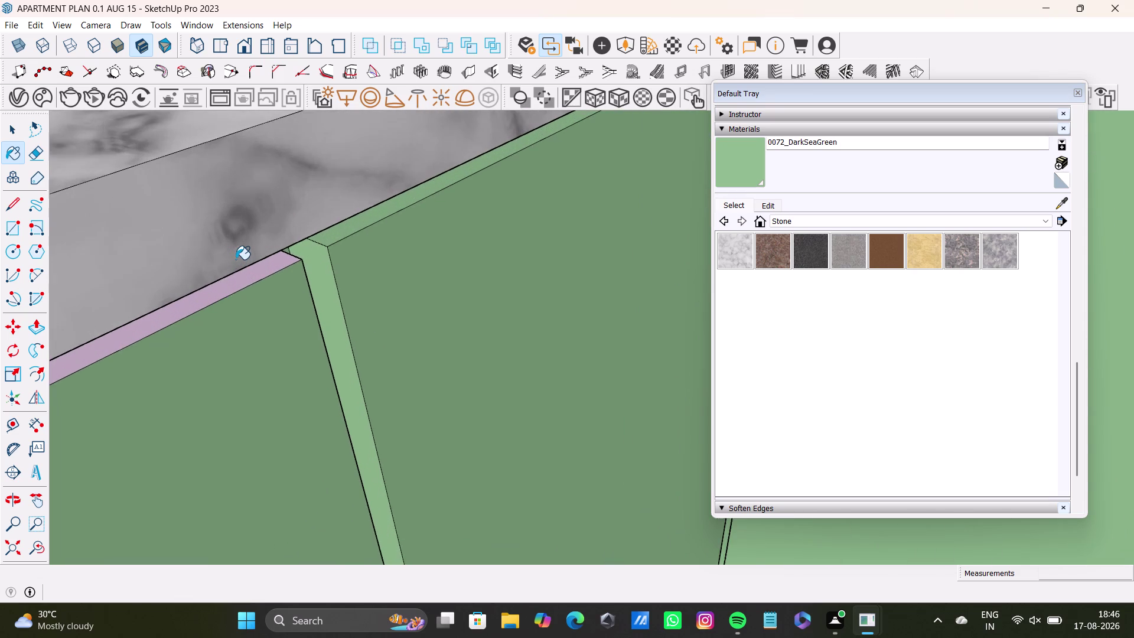
scroll(up, 3)
click(275, 271)
scroll(down, 3)
middle_drag(343, 346, 359, 227)
scroll(up, 3)
middle_drag(338, 371, 353, 221)
scroll(up, 3)
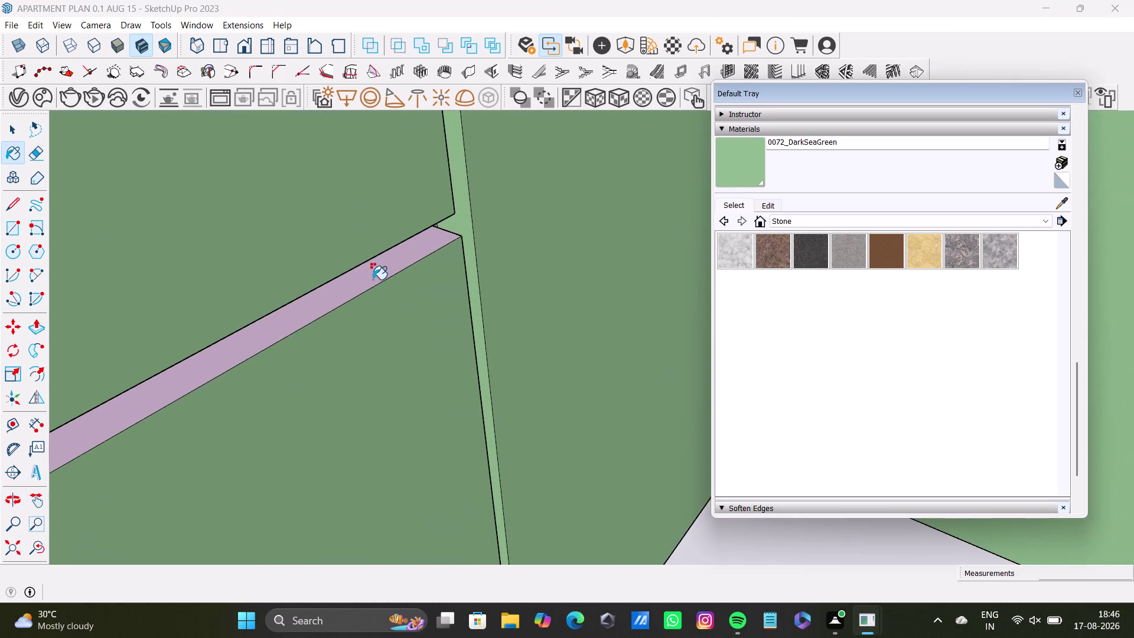
click(372, 280)
Orbit down to the end cabinet base and paint the floor DarkSeaGreen.
scroll(down, 3)
middle_drag(438, 367, 595, 222)
scroll(down, 3)
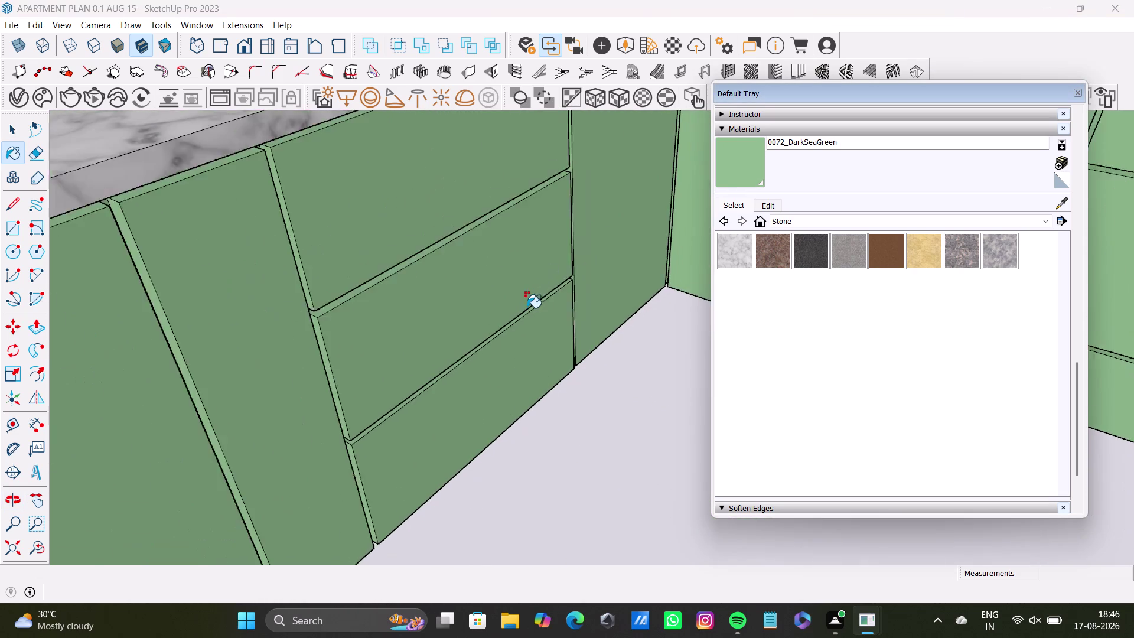
scroll(down, 3)
scroll(up, 3)
scroll(down, 3)
middle_drag(303, 310, 383, 271)
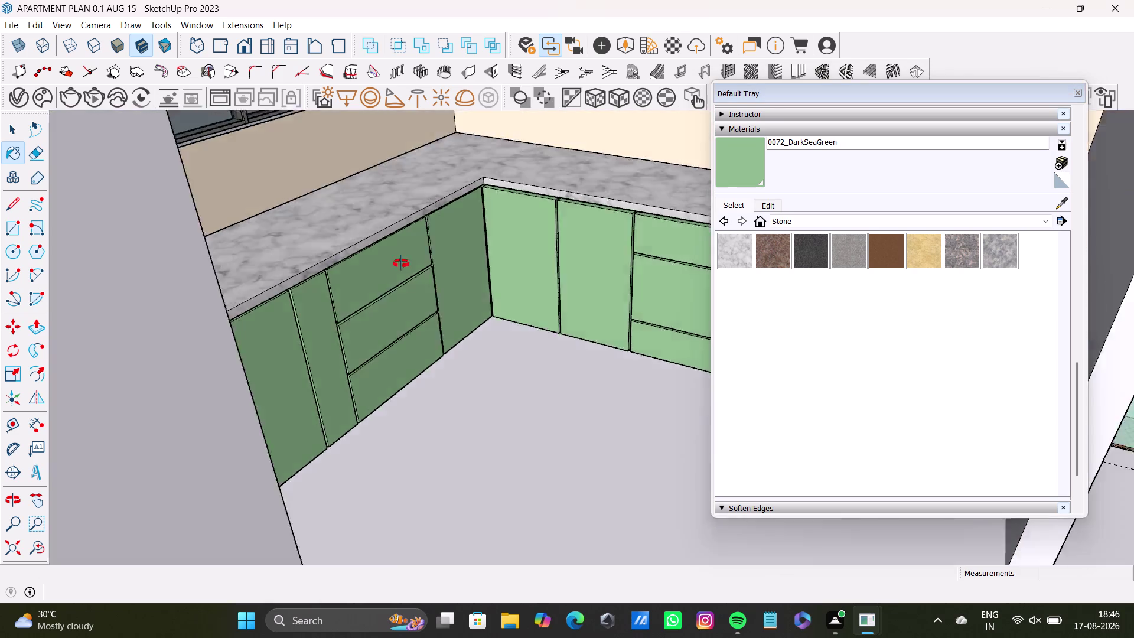
middle_drag(382, 272, 237, 315)
scroll(up, 3)
middle_drag(294, 375, 303, 343)
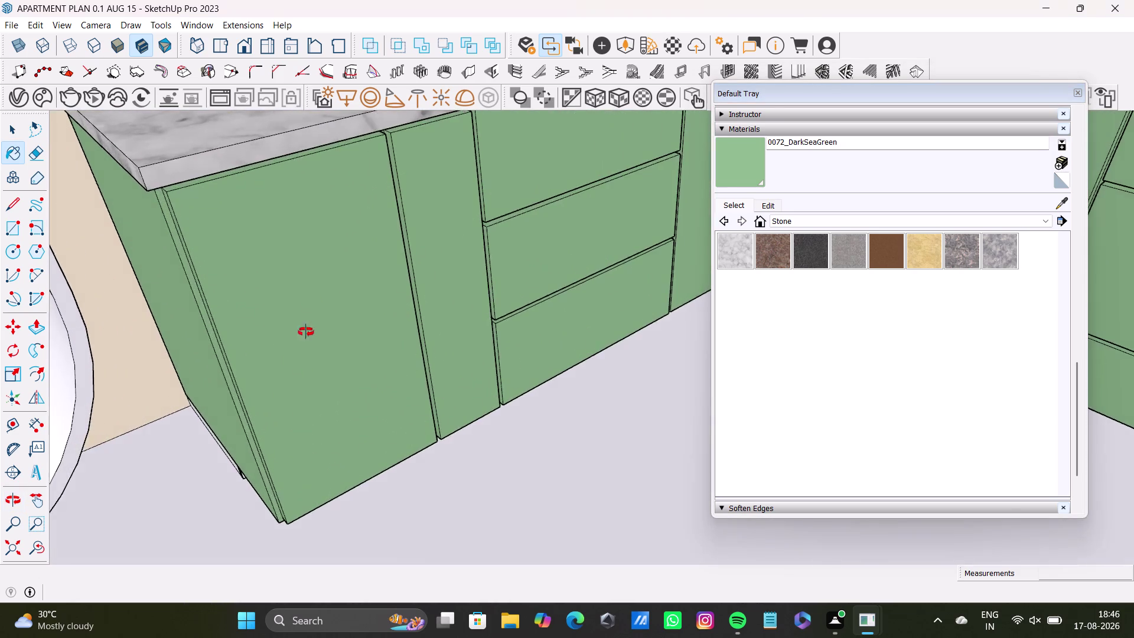
middle_drag(303, 343, 327, 220)
scroll(up, 3)
click(210, 475)
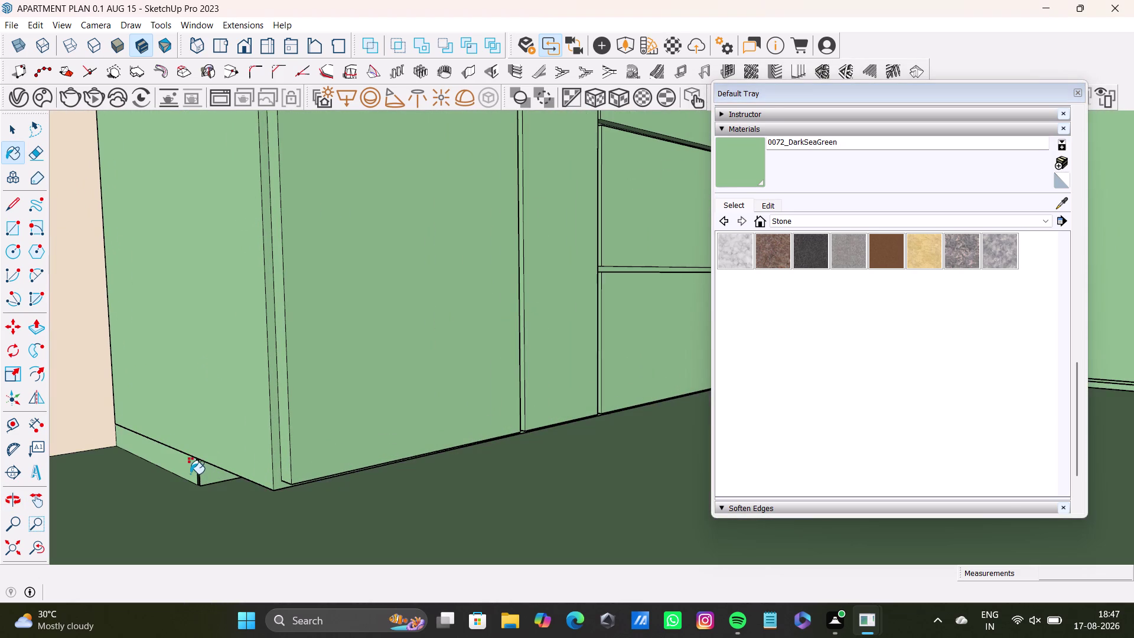
Undo the DarkSeaGreen paint on the floor.
key(ctrl+z)
click(184, 466)
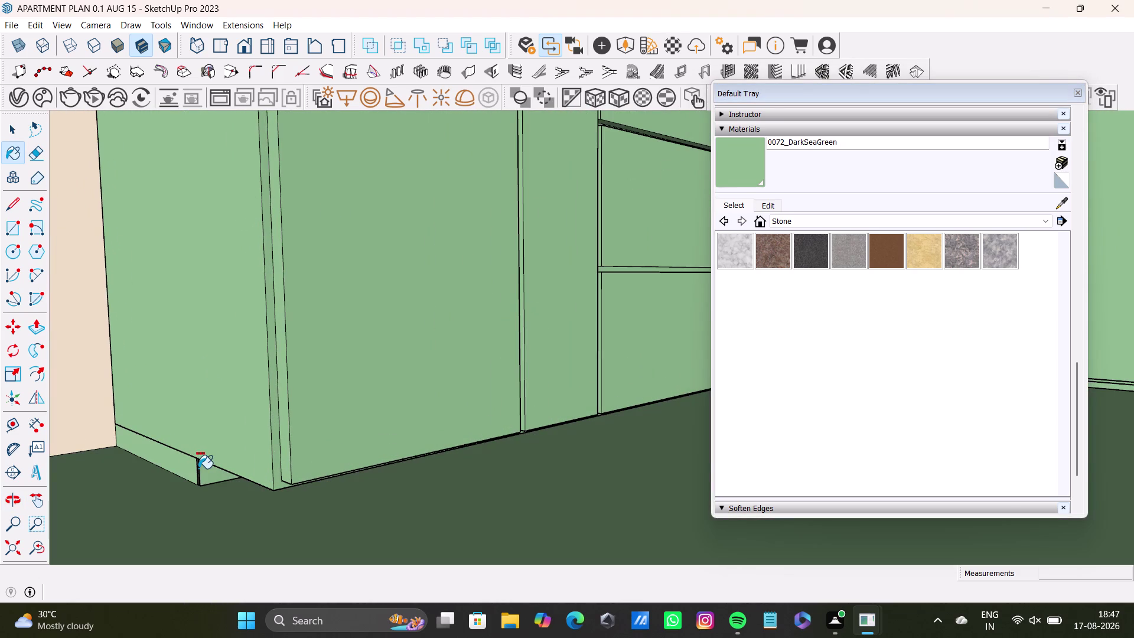
key(ctrl+z)
Open the cabinet group and select the recessed kickboard face.
key(space)
click(204, 470)
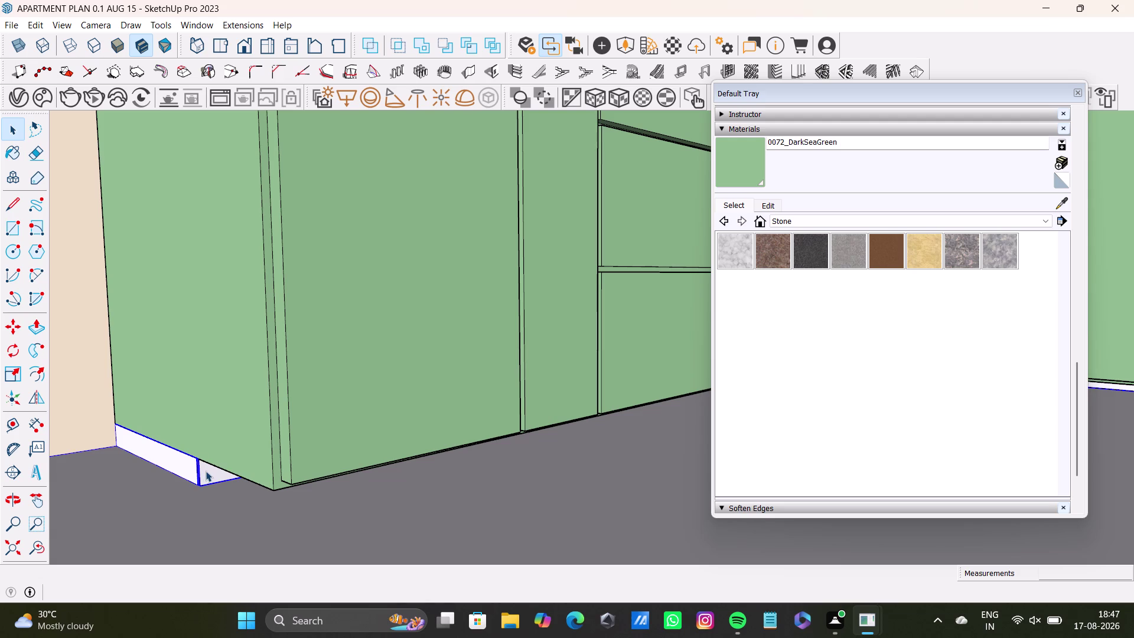
click(205, 471)
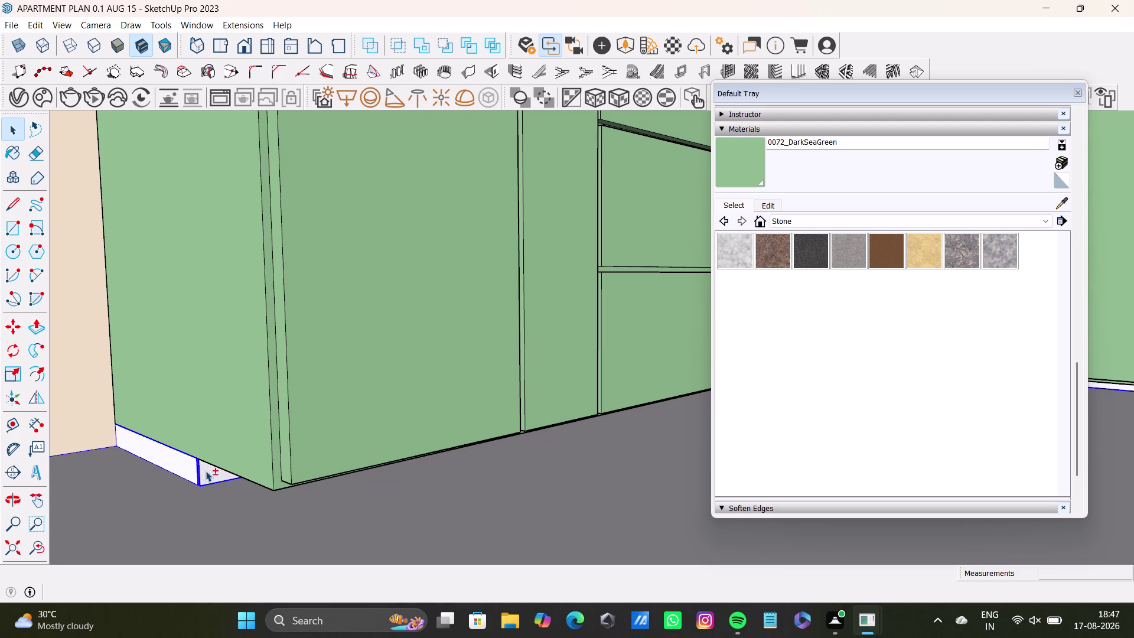
double_click(205, 471)
double_click(171, 460)
double_click(206, 473)
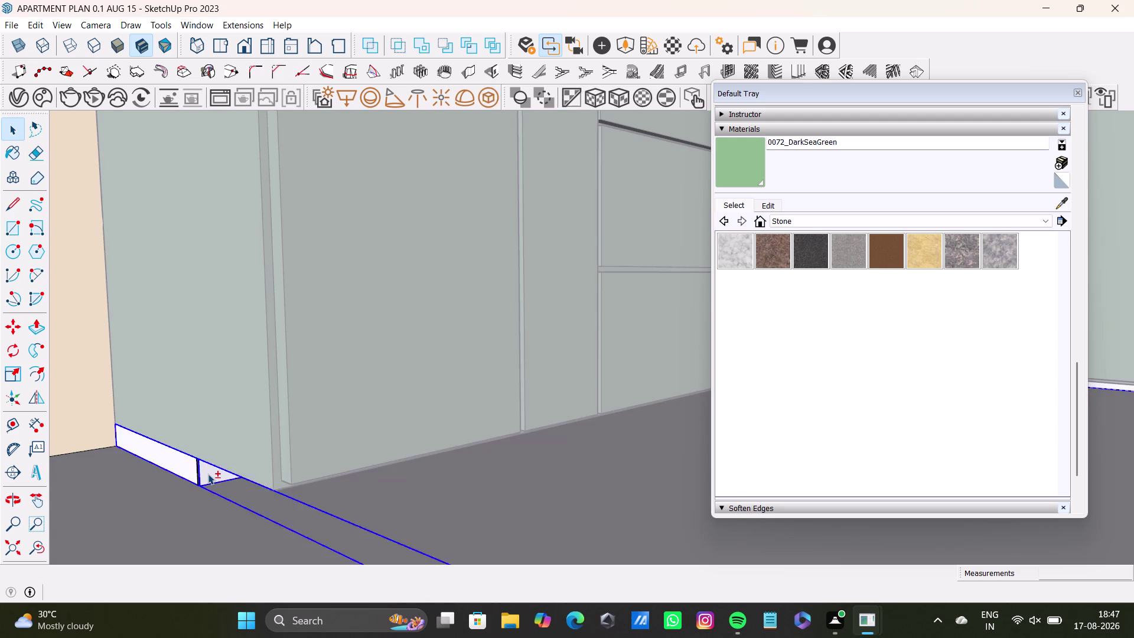
double_click(207, 473)
click(179, 464)
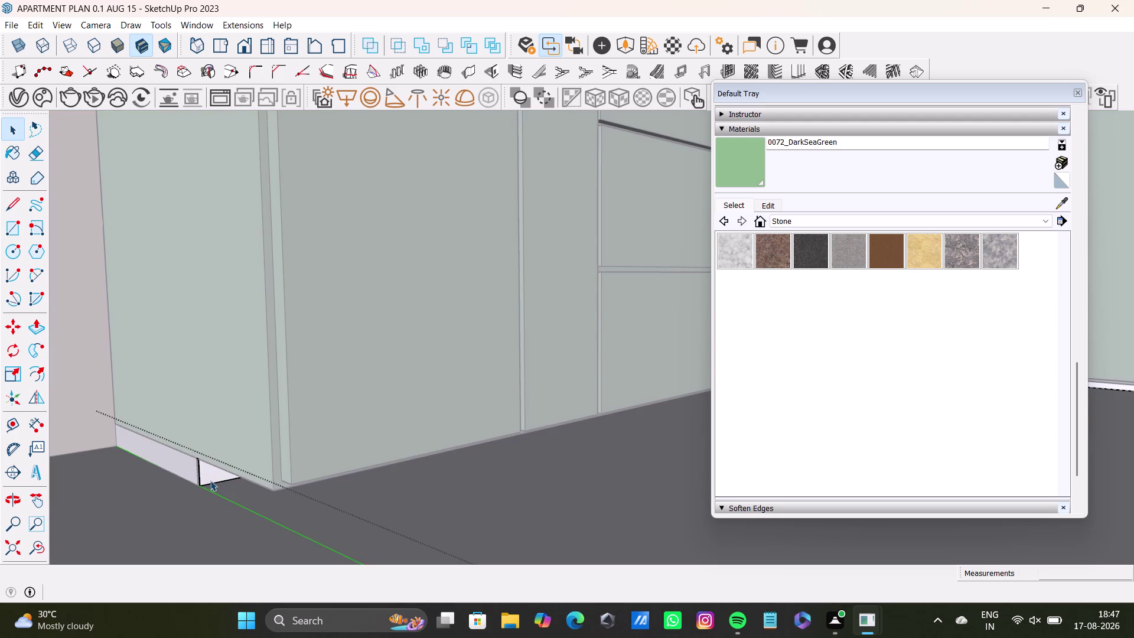
click(227, 497)
click(206, 556)
key(space)
double_click(206, 470)
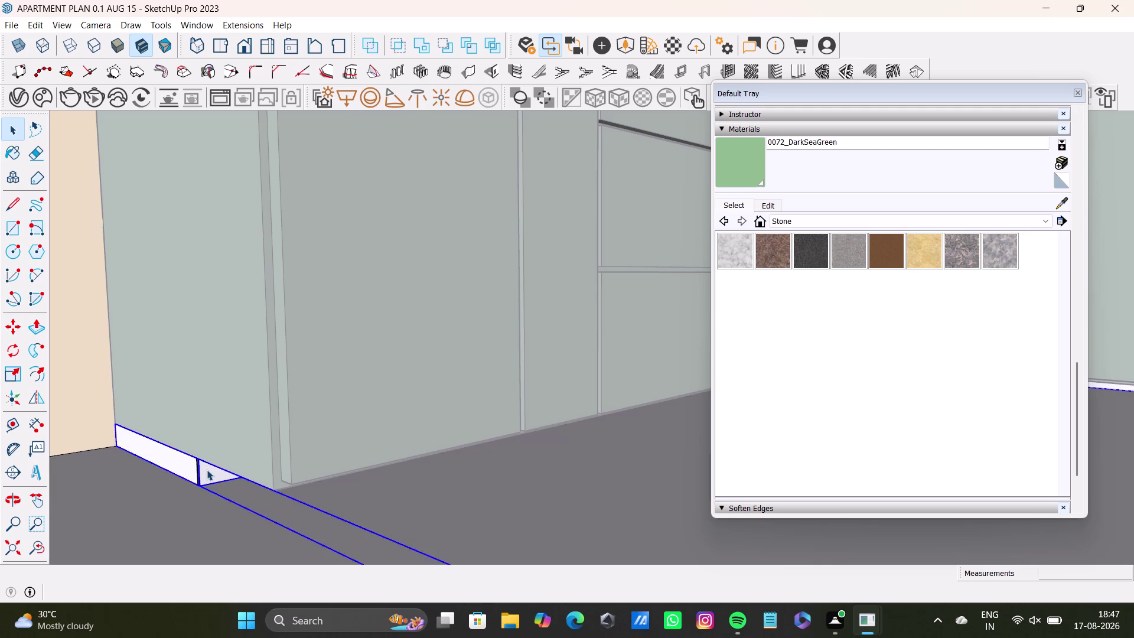
double_click(206, 470)
Select the kickboard strip faces and paint them DarkSeaGreen.
click(778, 155)
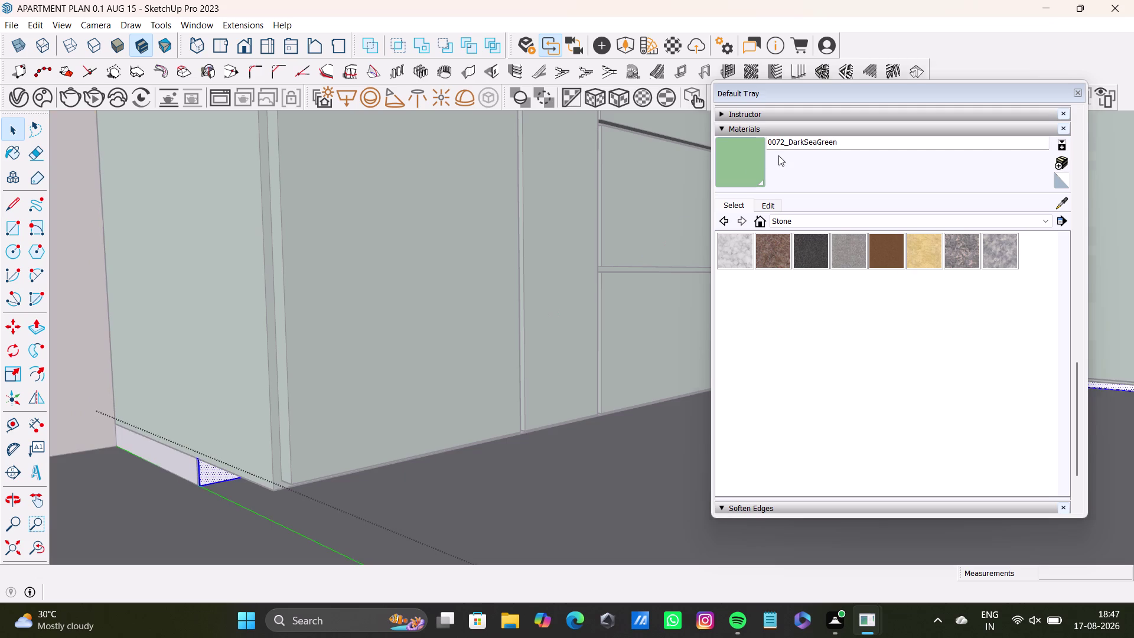
click(740, 163)
click(205, 477)
key(space)
triple_click(182, 470)
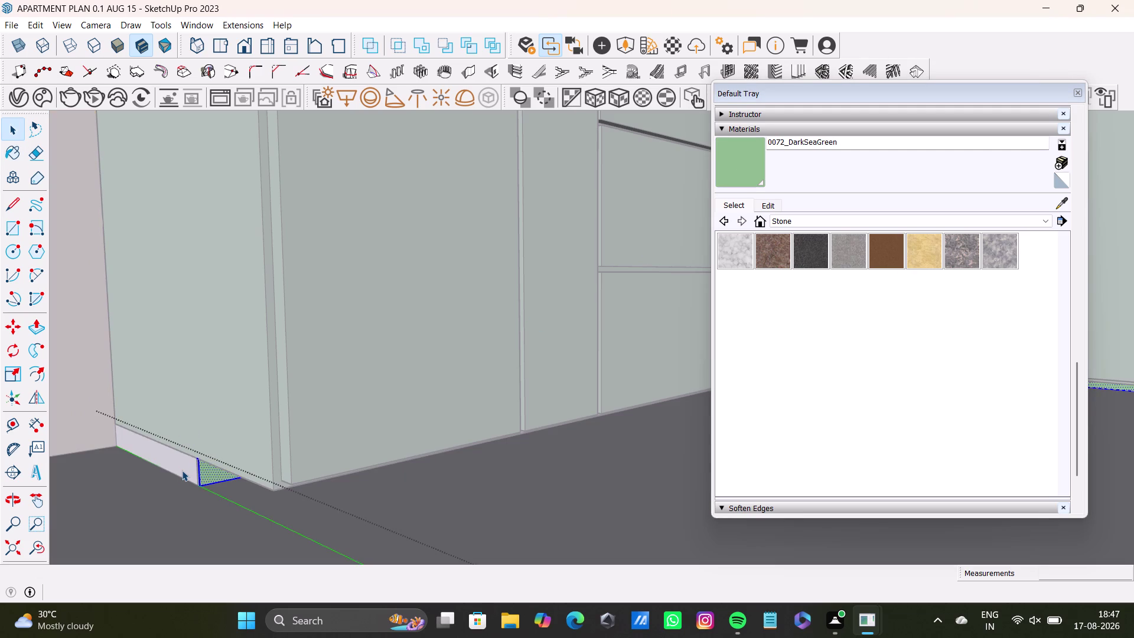
click(219, 518)
double_click(156, 501)
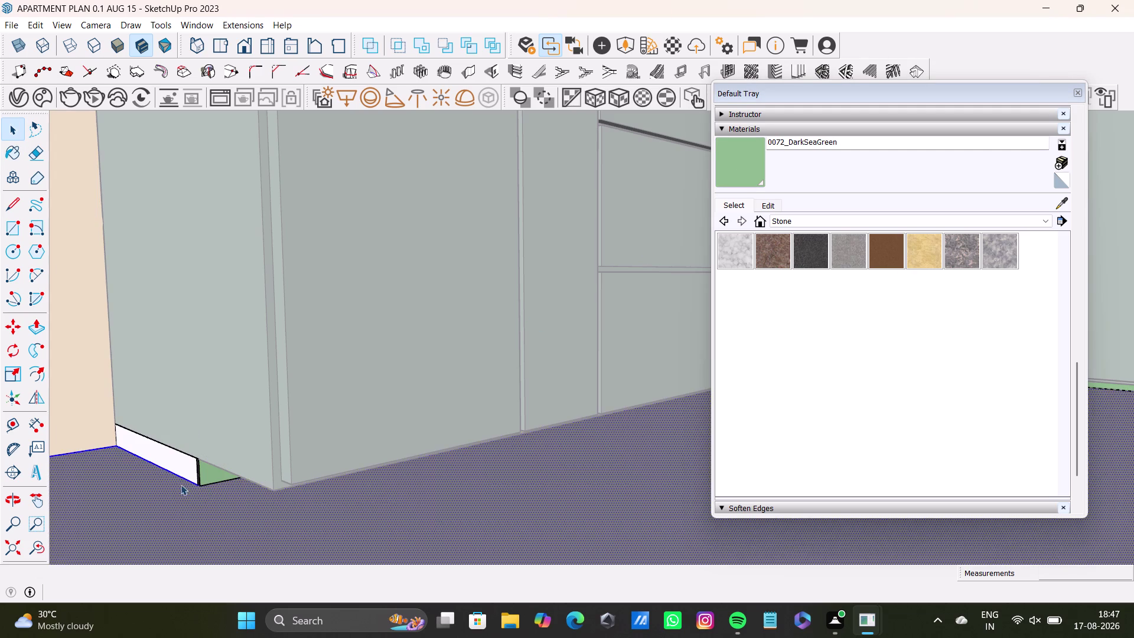
click(187, 454)
double_click(179, 465)
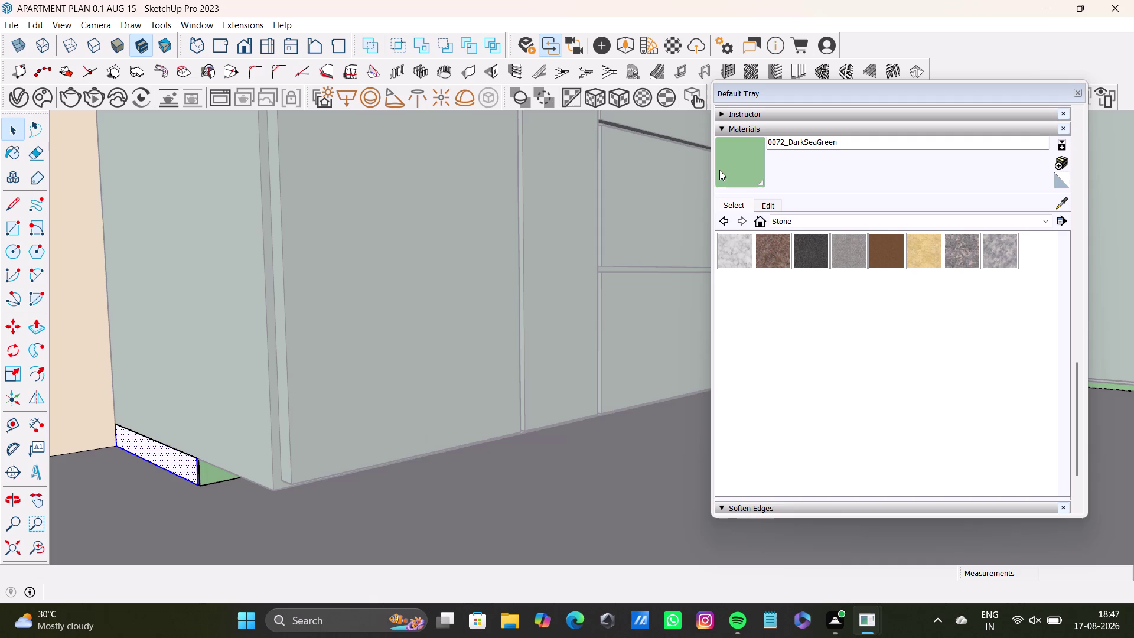
click(747, 157)
click(186, 464)
scroll(down, 3)
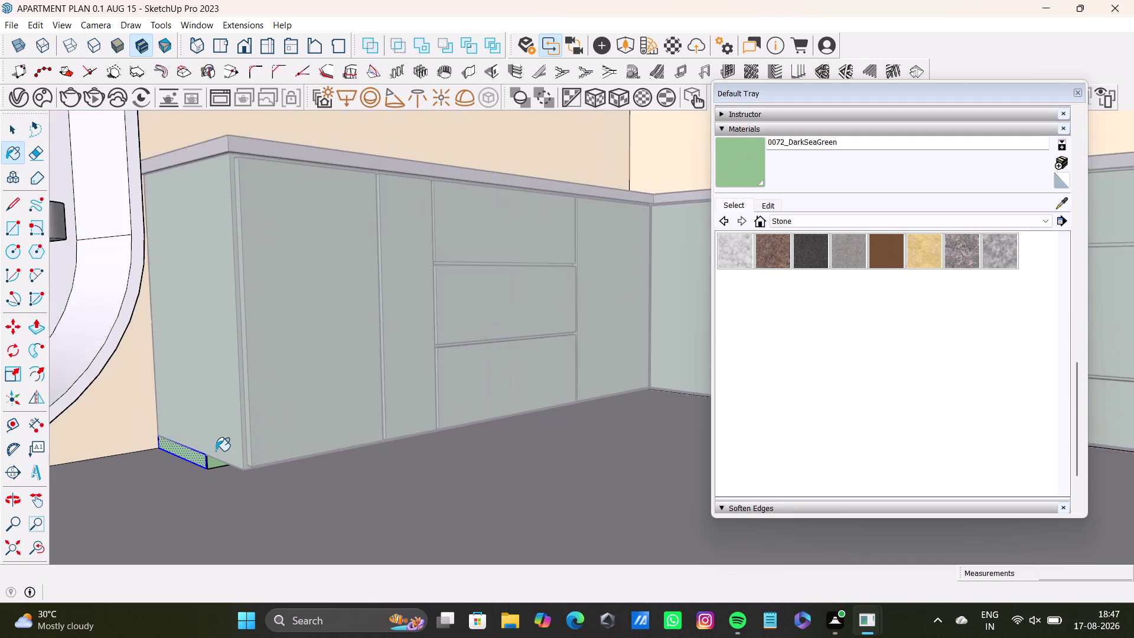
Zoom out and click empty space with Select to leave the cabinet group.
scroll(down, 3)
middle_drag(235, 447, 194, 561)
scroll(down, 3)
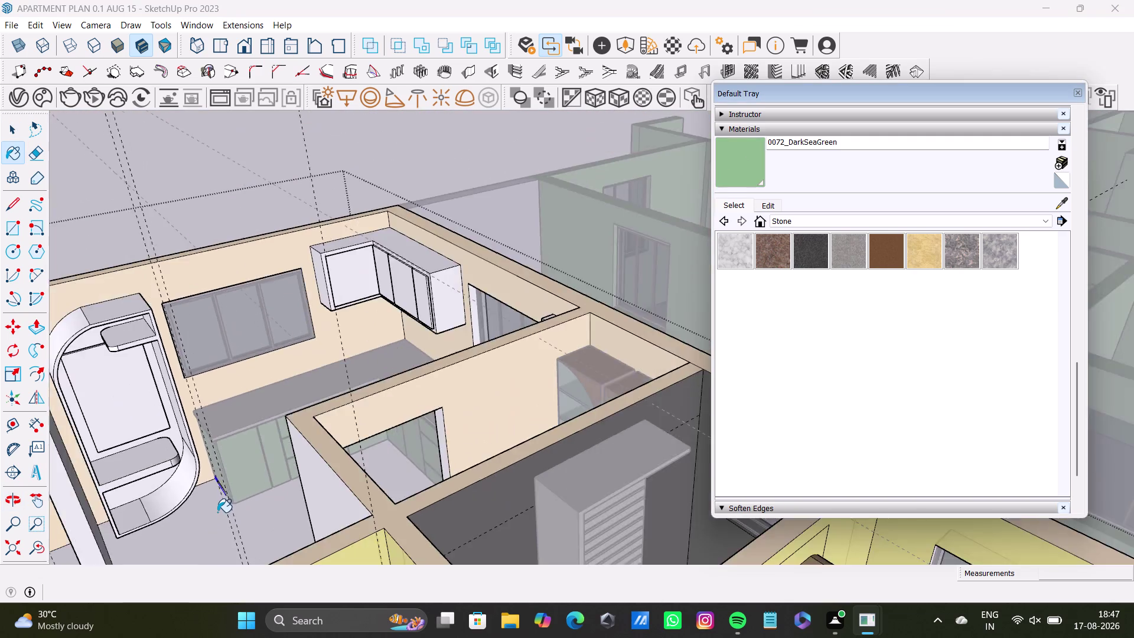
scroll(down, 3)
key(space)
click(359, 237)
Orbit around the kitchen wall and L-shaped countertop to view it from above.
scroll(up, 3)
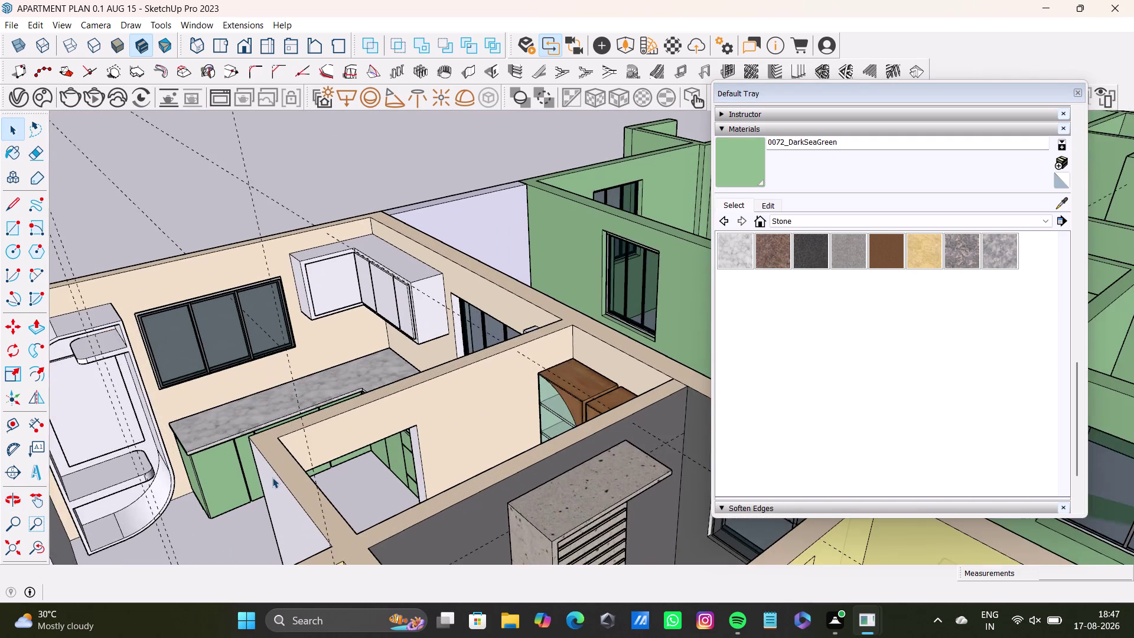
middle_drag(272, 477, 428, 450)
middle_drag(430, 460, 543, 460)
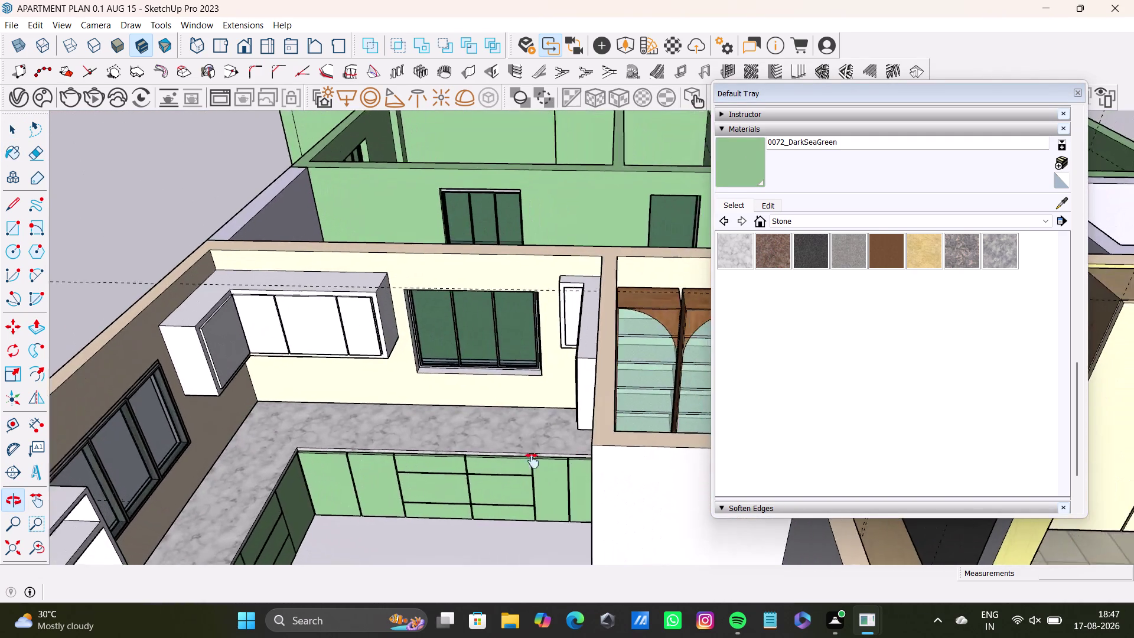
middle_drag(543, 461, 451, 479)
middle_drag(464, 504, 342, 545)
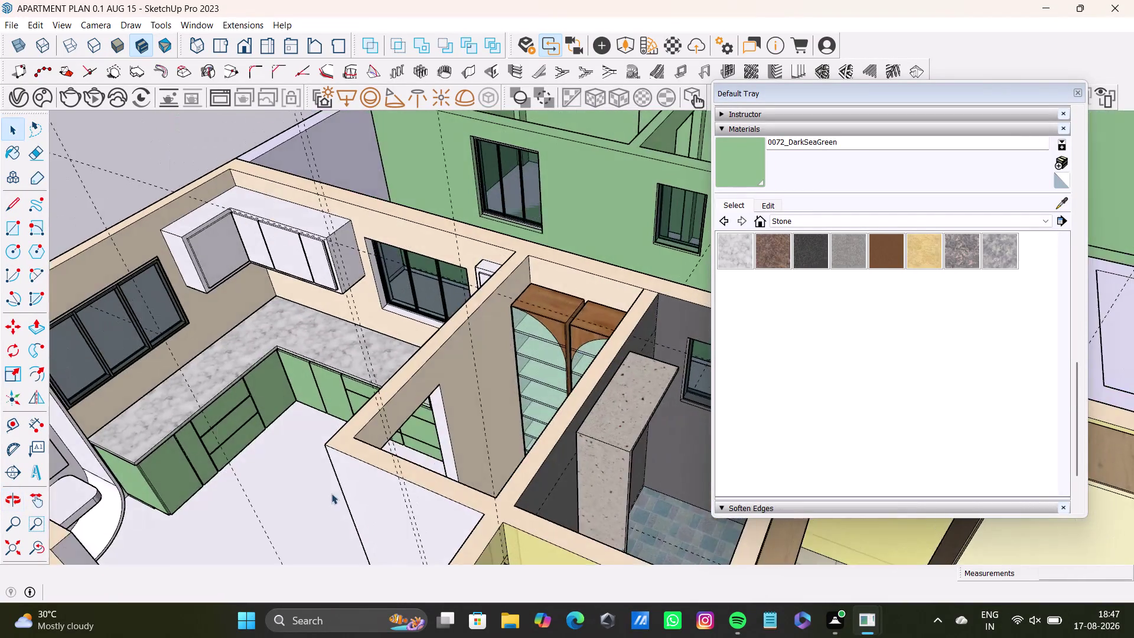
scroll(down, 3)
scroll(up, 3)
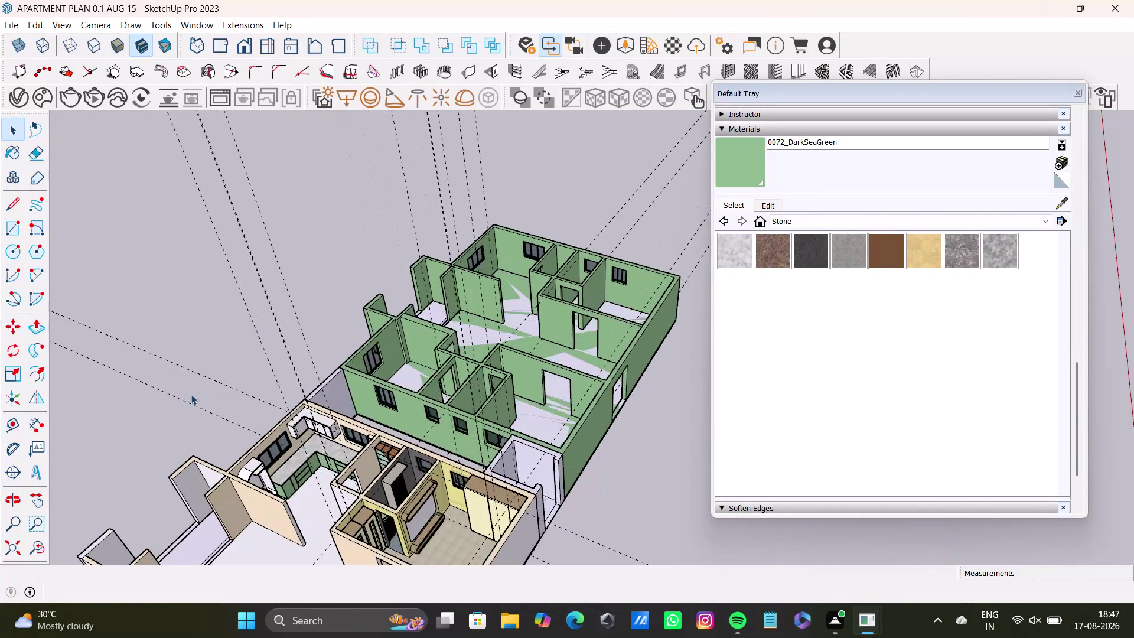
scroll(up, 3)
scroll(down, 3)
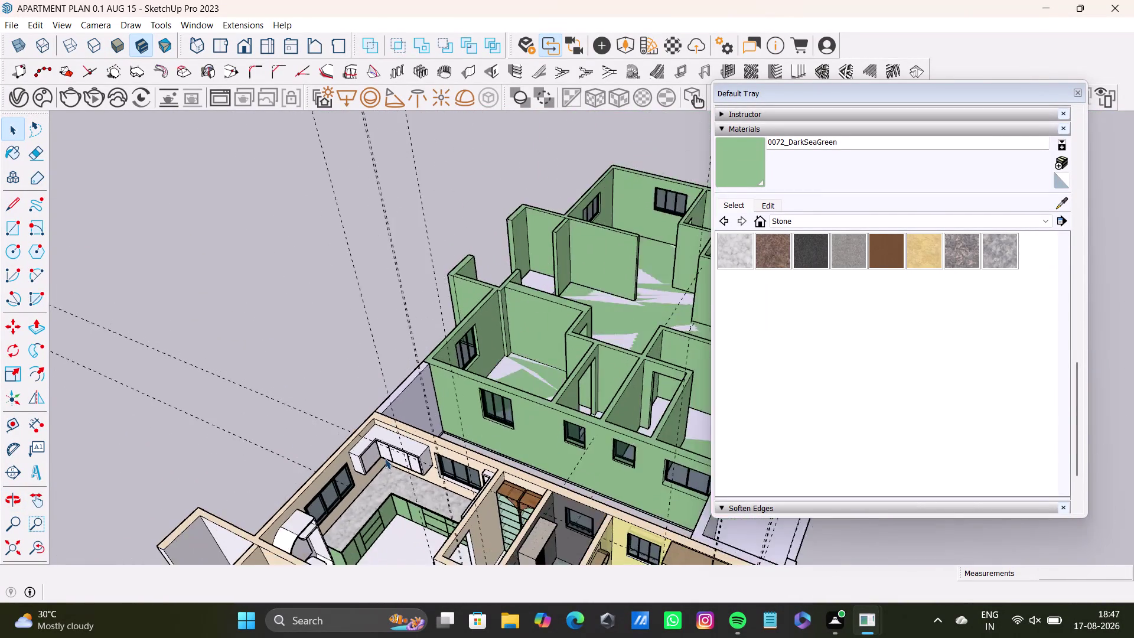
scroll(down, 3)
Pan across the apartment floor to a kitchen overview, with shadow settings shown.
middle_drag(385, 459, 392, 328)
scroll(up, 3)
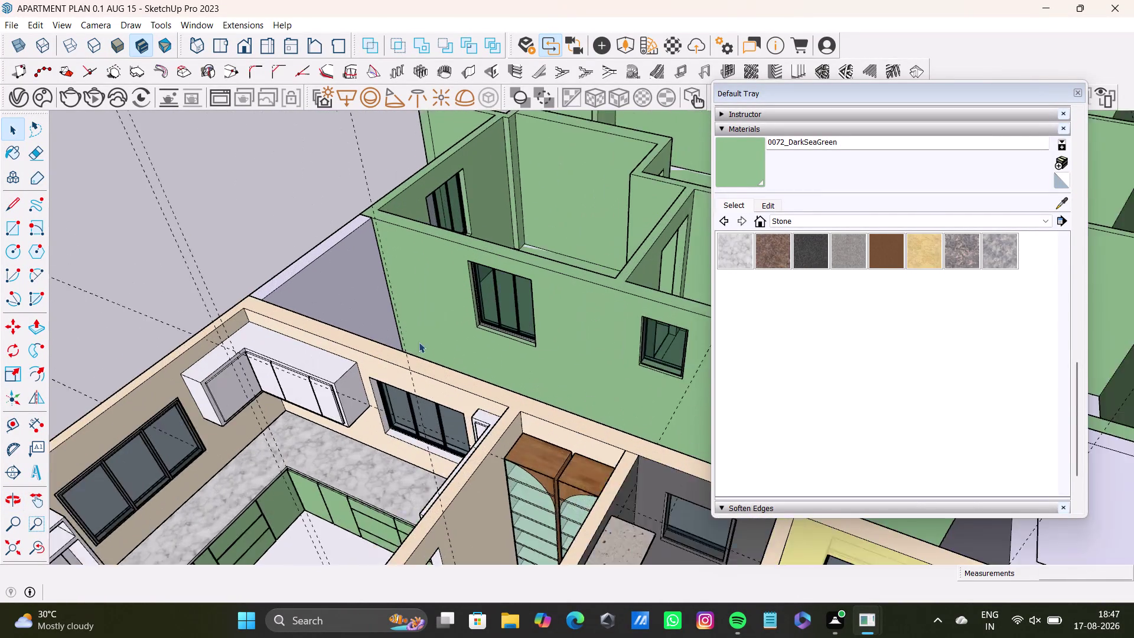
middle_drag(412, 365, 375, 115)
scroll(up, 3)
middle_drag(310, 279, 435, 292)
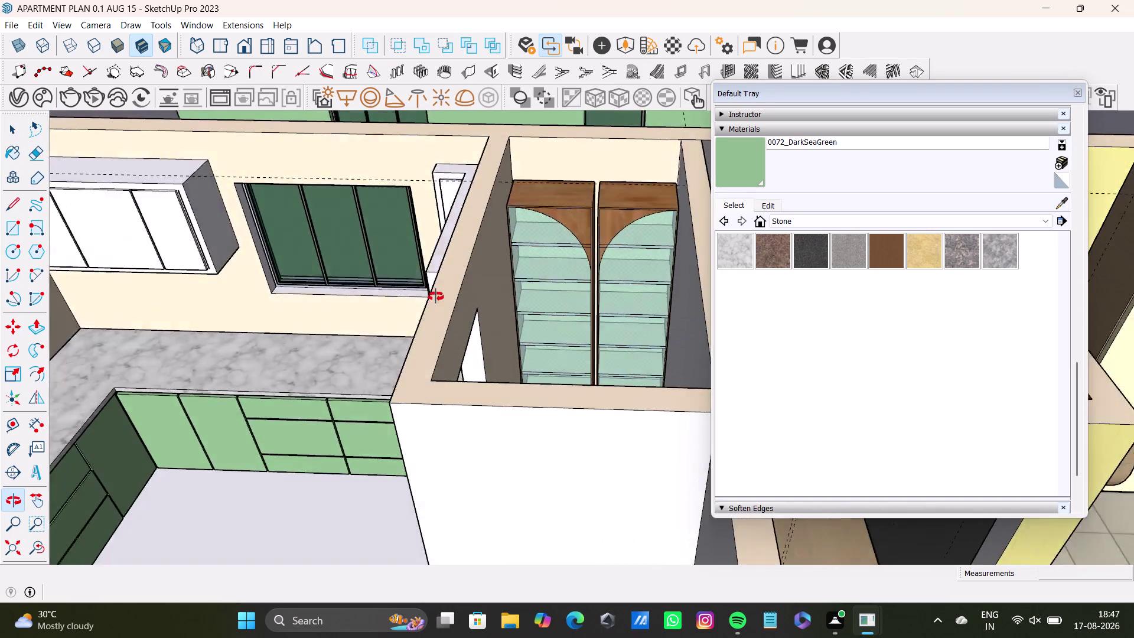
middle_drag(435, 291, 428, 348)
scroll(down, 3)
scroll(down, 3)
middle_drag(428, 344, 477, 159)
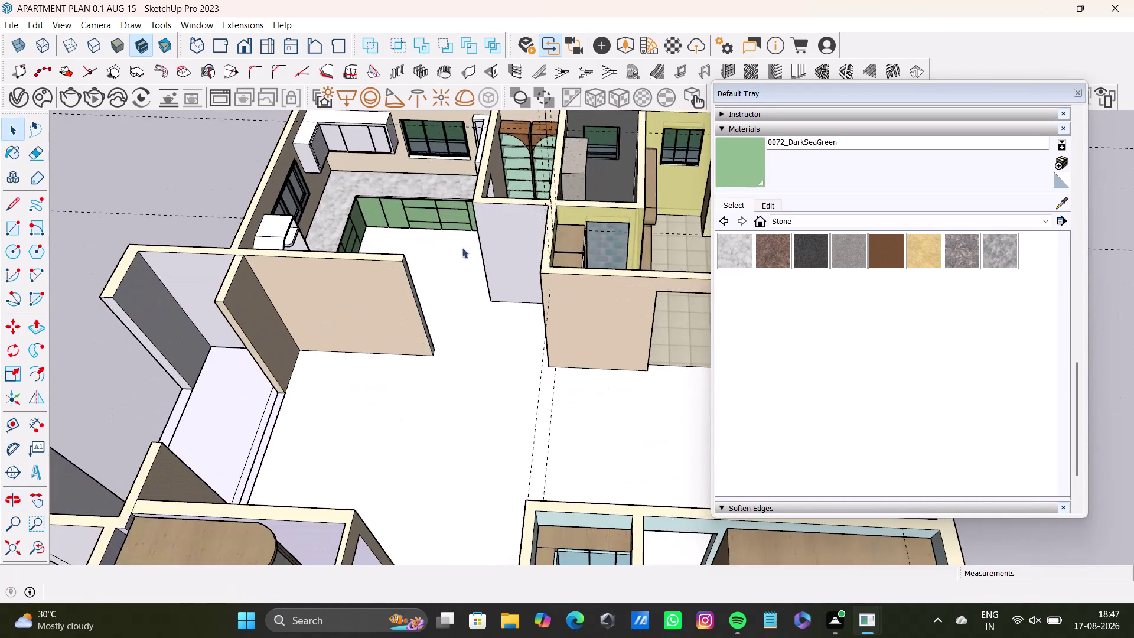
middle_drag(465, 271, 228, 409)
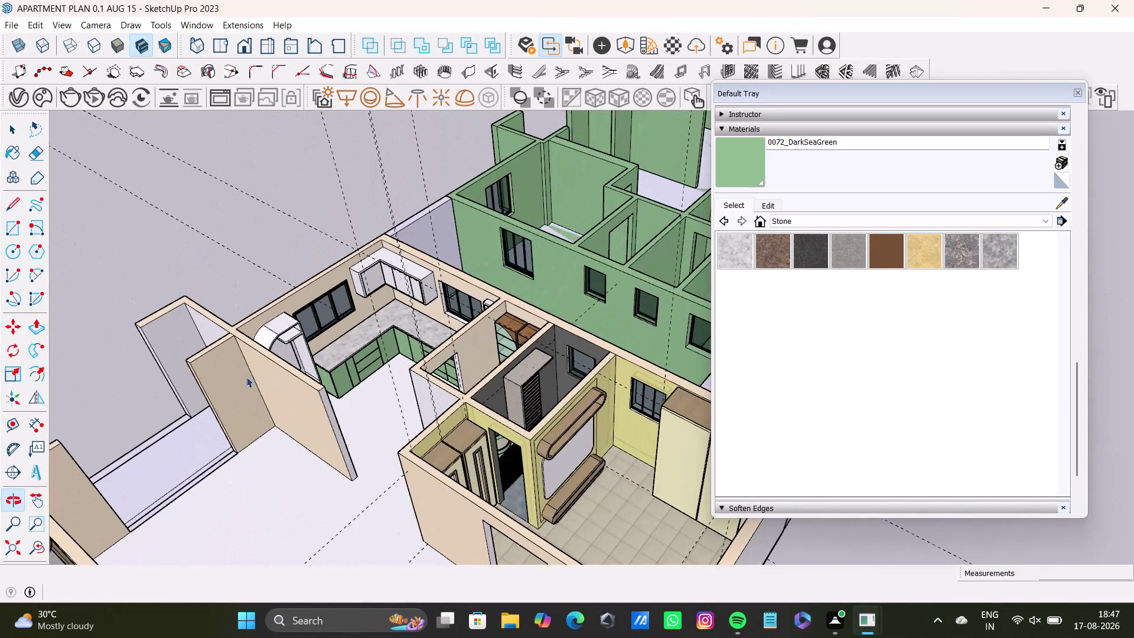
scroll(up, 3)
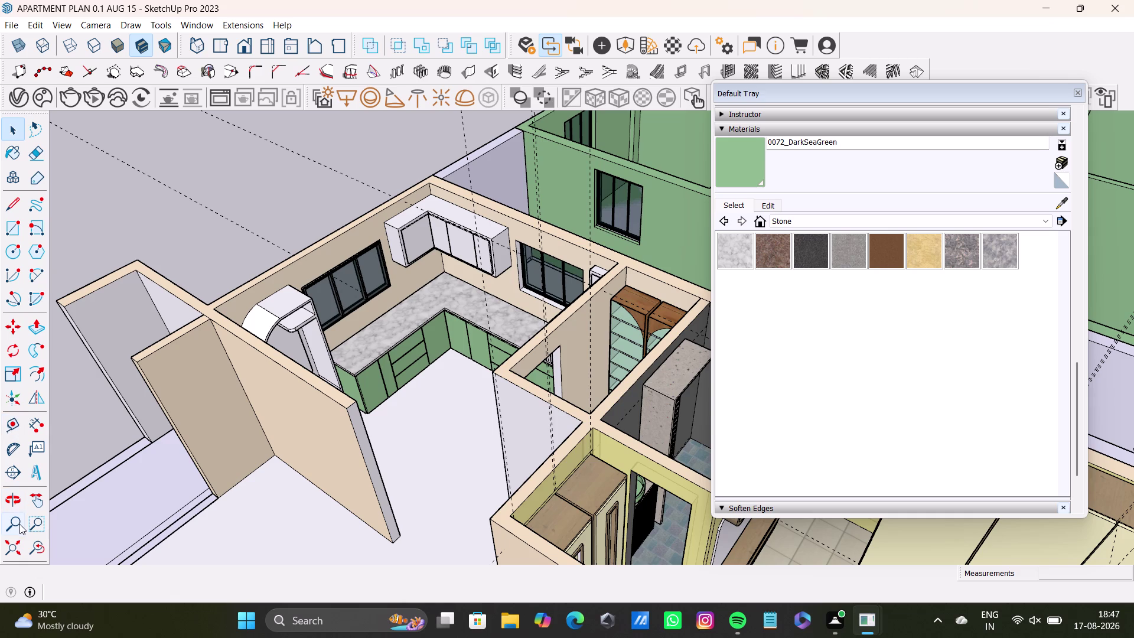
click(1071, 203)
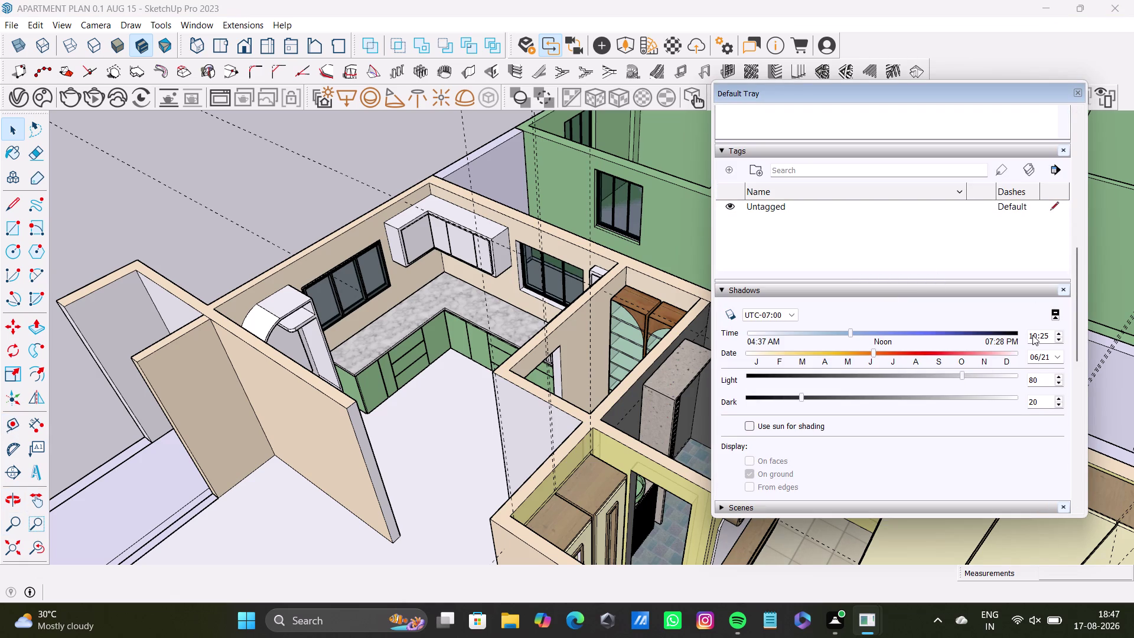
Scroll the Default Tray through the Styles and Shadows panels.
scroll(up, 3)
scroll(up, 3)
scroll(up, 3)
scroll(up, 3)
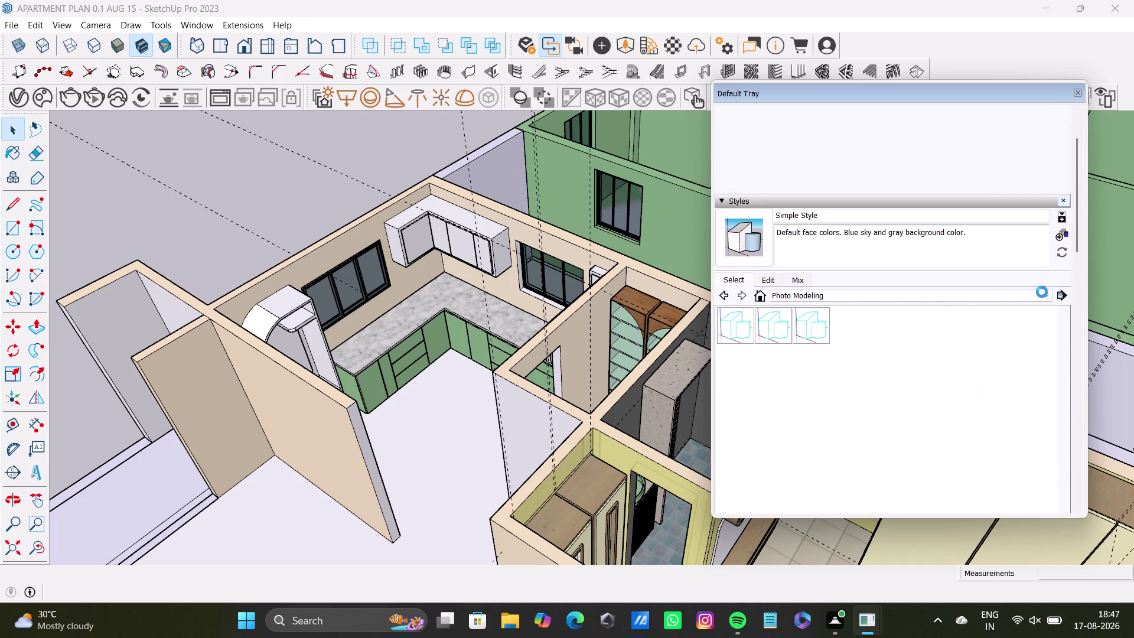
scroll(up, 3)
scroll(up, 3)
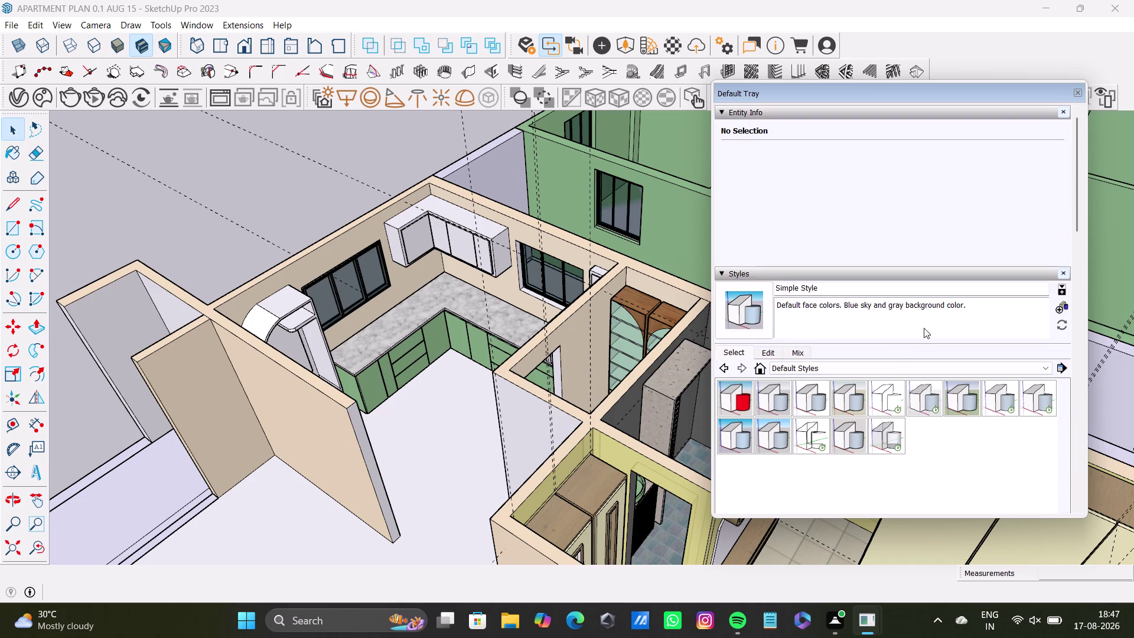
scroll(down, 3)
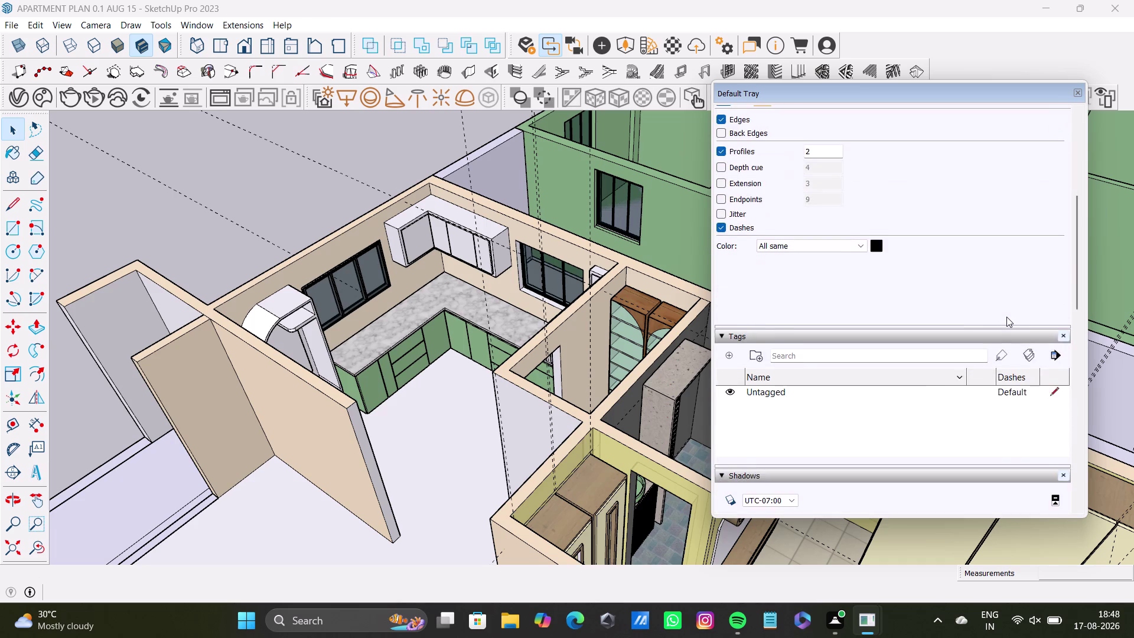
scroll(down, 3)
scroll(down, 3)
Settle the tray on the Stone materials panel and pick the Sample Paint eyedropper.
scroll(up, 3)
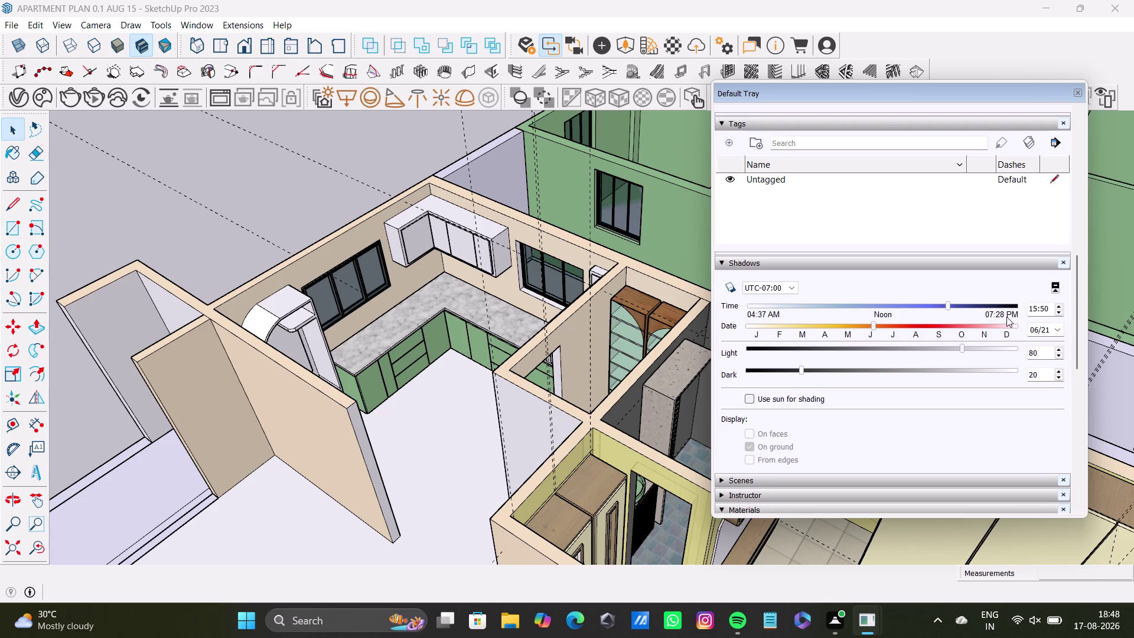
scroll(up, 3)
scroll(up, 3)
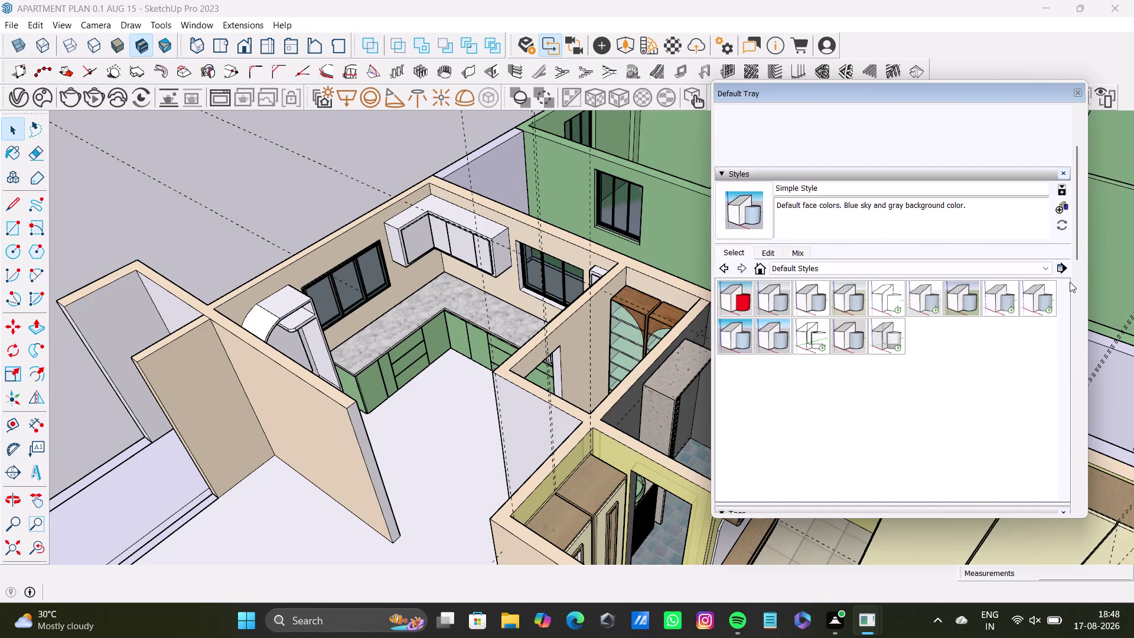
scroll(up, 3)
scroll(down, 3)
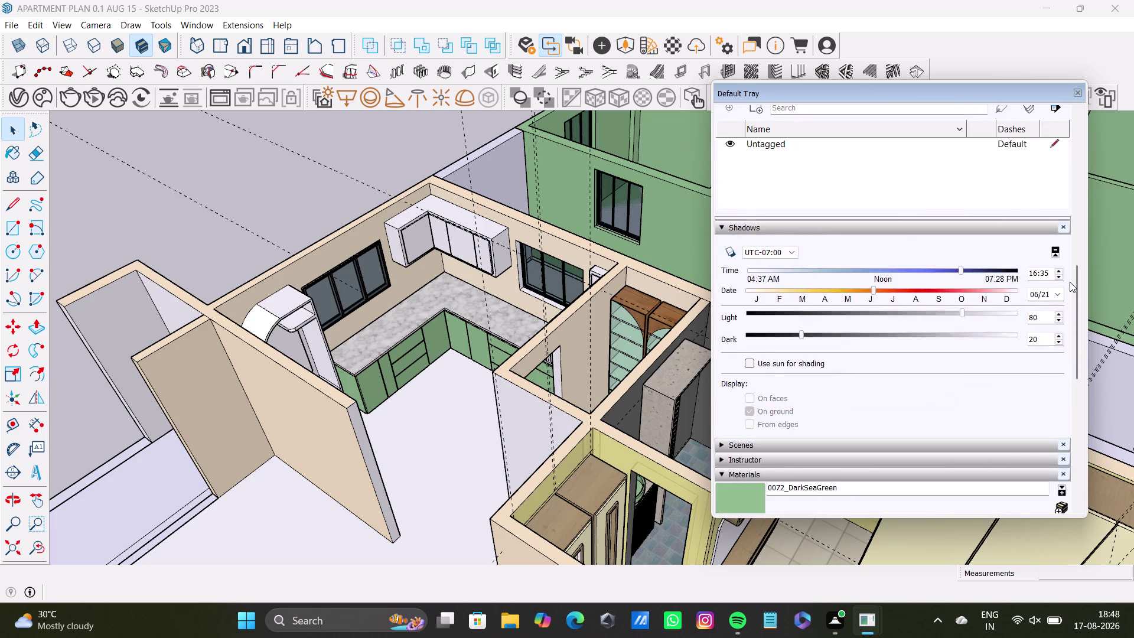
scroll(down, 3)
click(1062, 264)
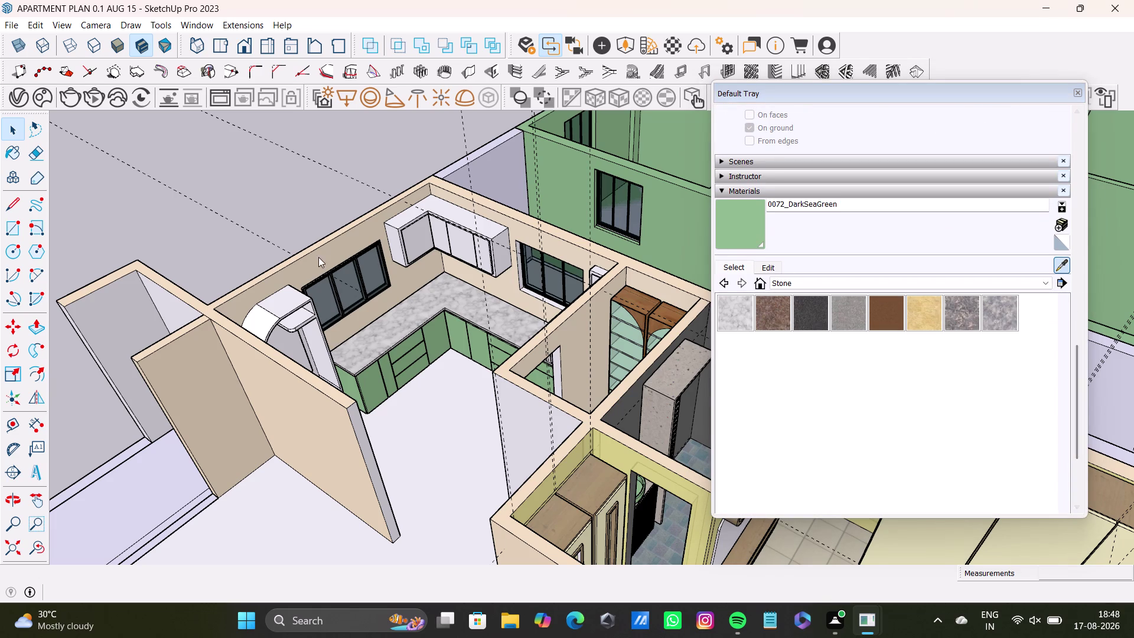
Sample the cream wall's PapayaWhip material and zoom toward the kitchen.
click(592, 305)
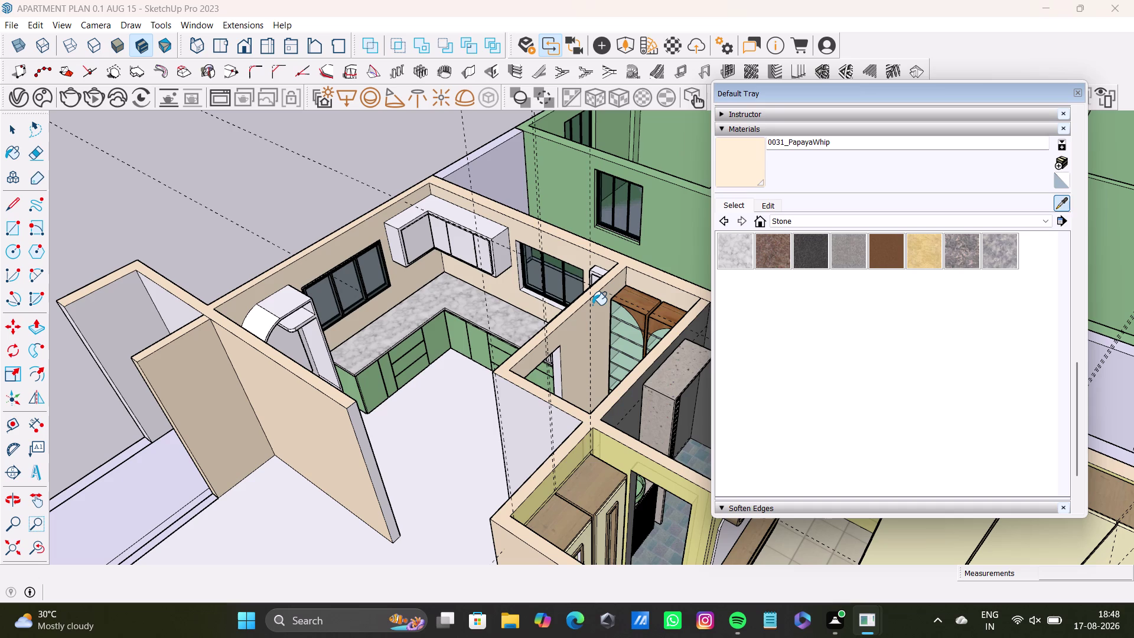
click(742, 159)
scroll(up, 3)
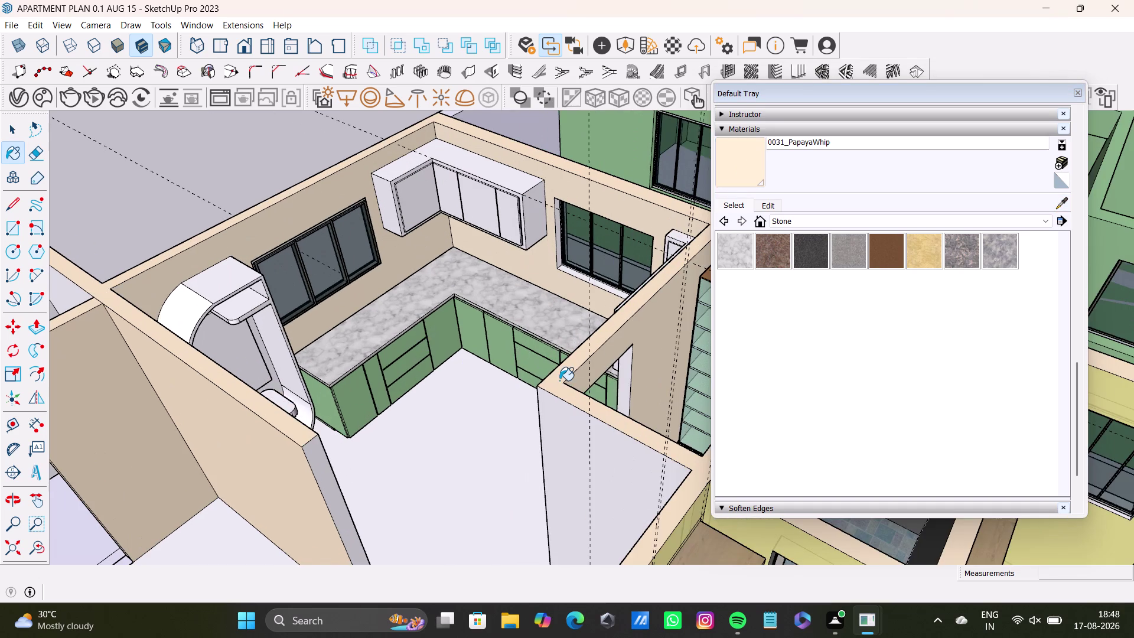
middle_drag(560, 381, 420, 374)
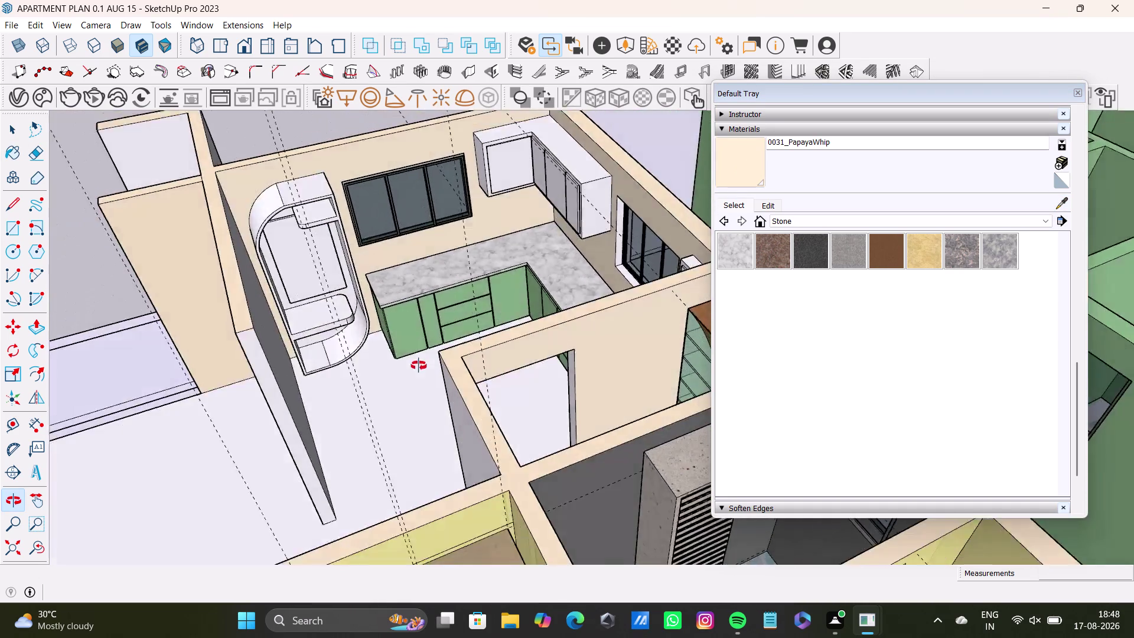
middle_drag(420, 374, 595, 289)
click(623, 359)
Pull back over the apartment, then swing in to face the curved fridge unit.
middle_drag(547, 374, 415, 516)
scroll(down, 3)
middle_drag(402, 476, 255, 507)
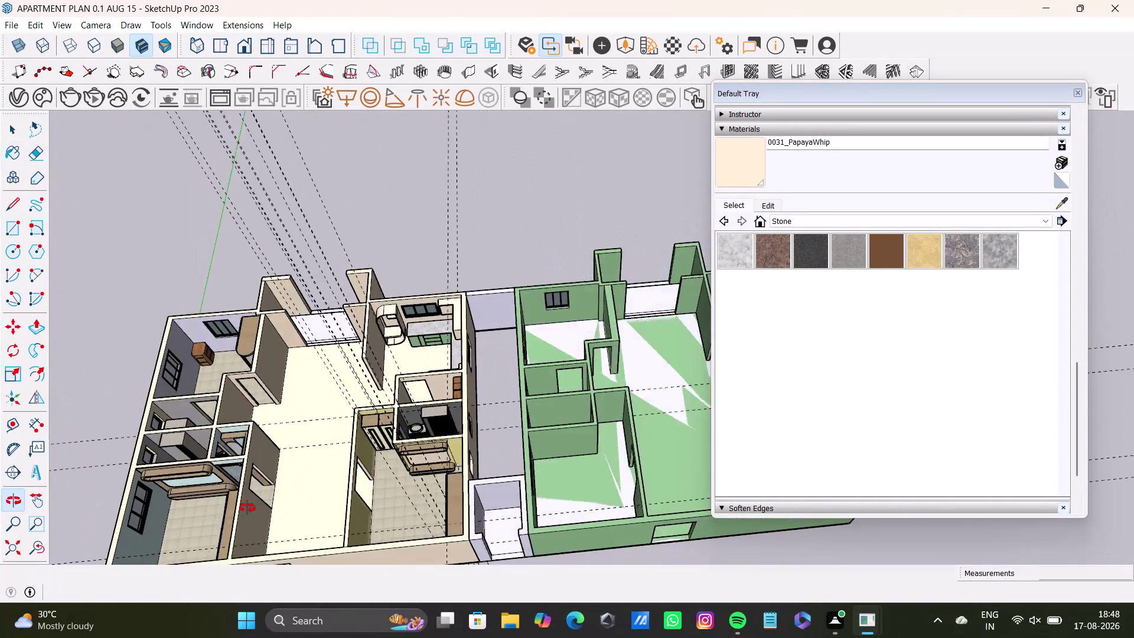
middle_drag(255, 506, 278, 343)
scroll(up, 3)
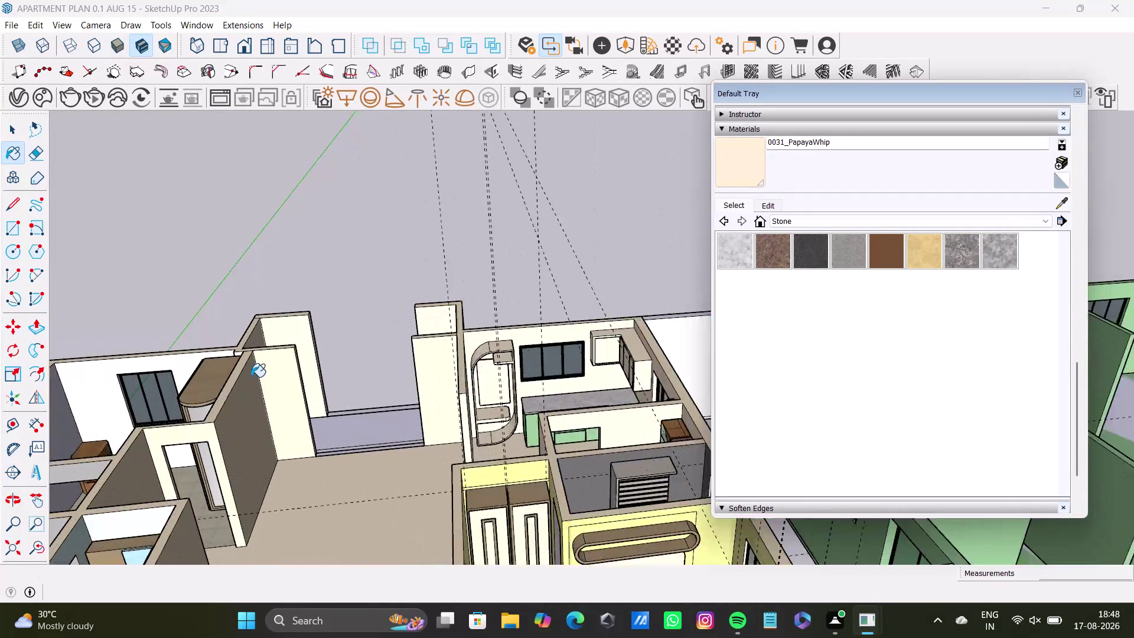
scroll(up, 3)
scroll(up, 3)
middle_drag(538, 399, 535, 399)
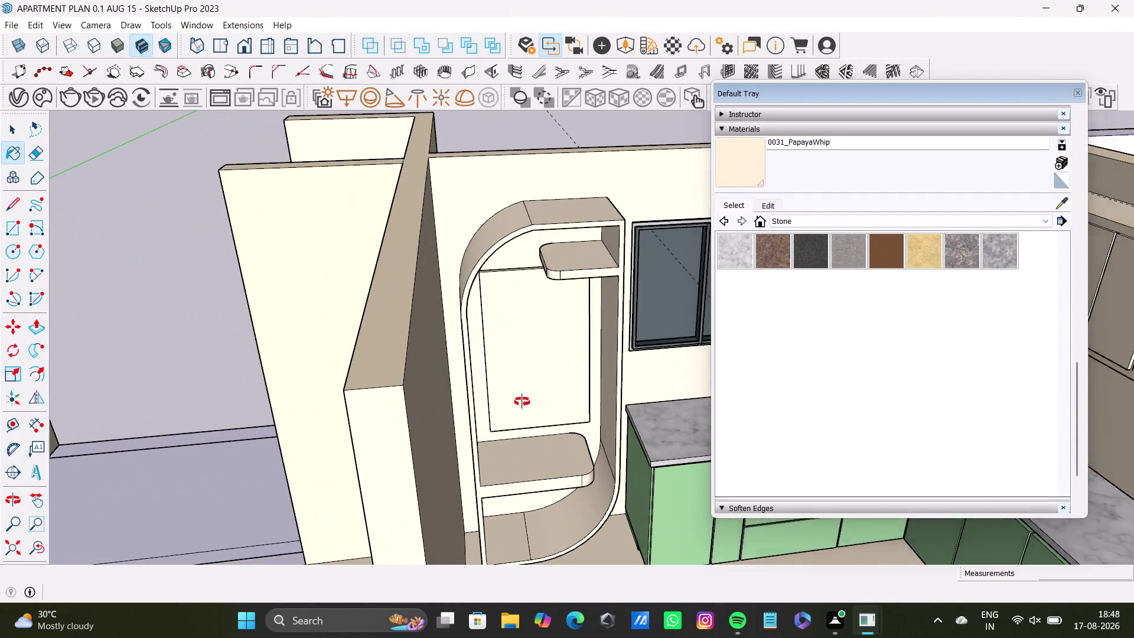
middle_drag(535, 399, 427, 444)
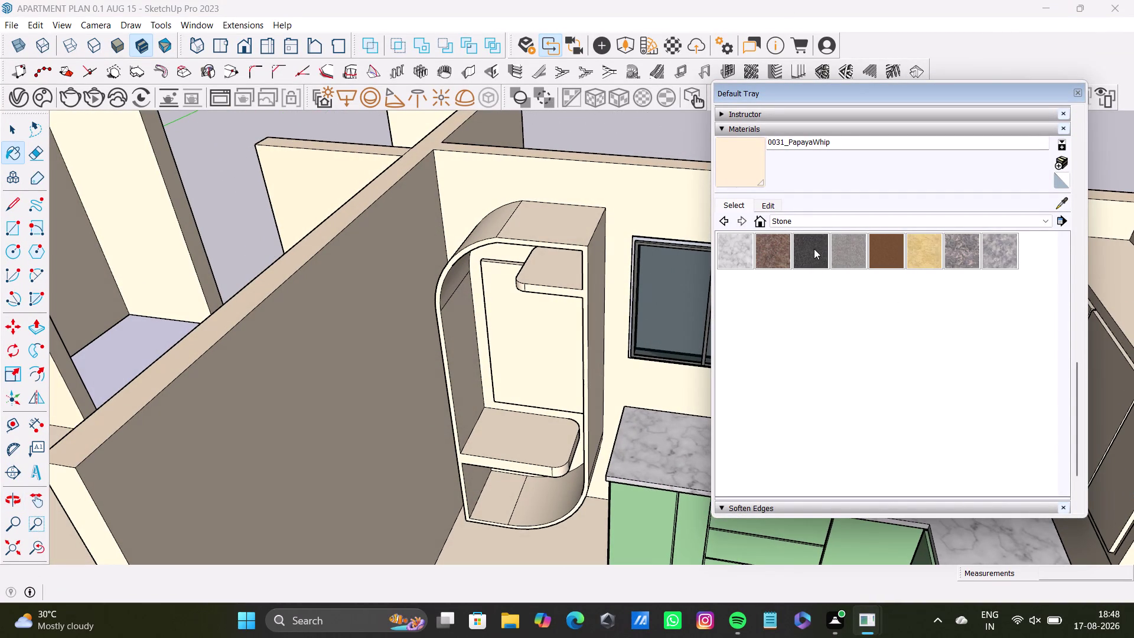
click(862, 223)
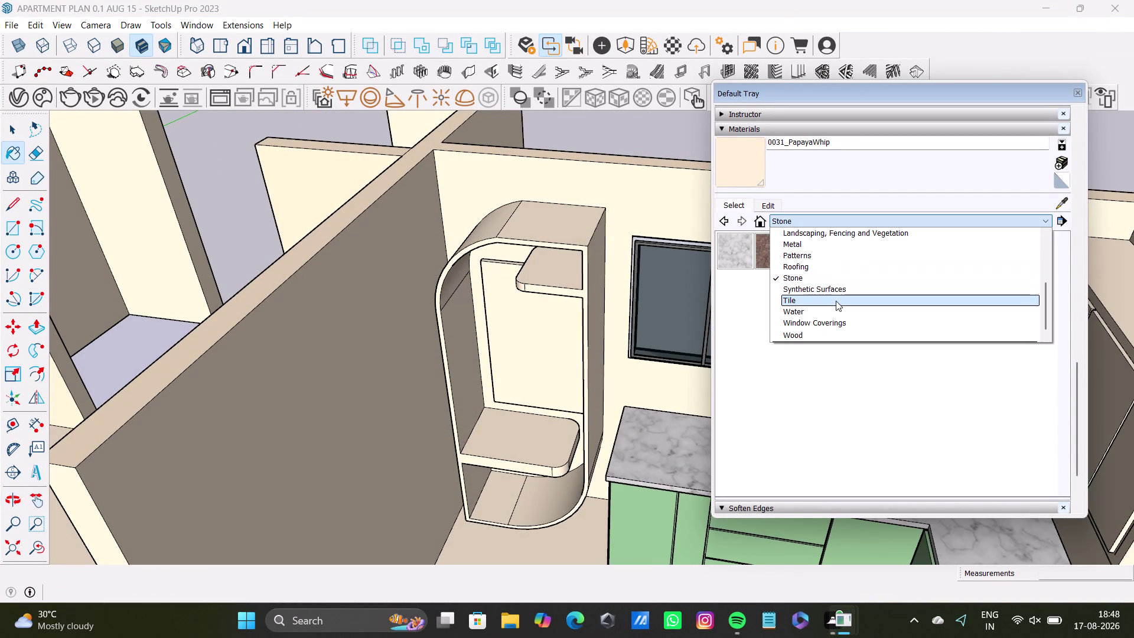
Browse Tile, Patterns, Asphalt and 3d Printing libraries and choose Resin Turquoise.
click(836, 301)
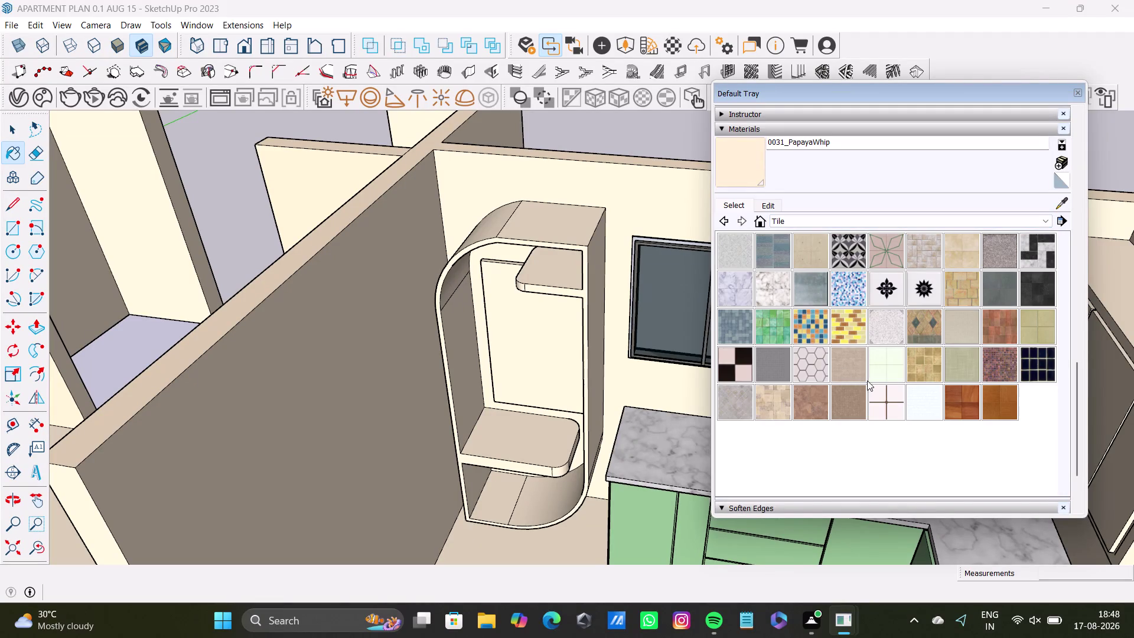
click(821, 223)
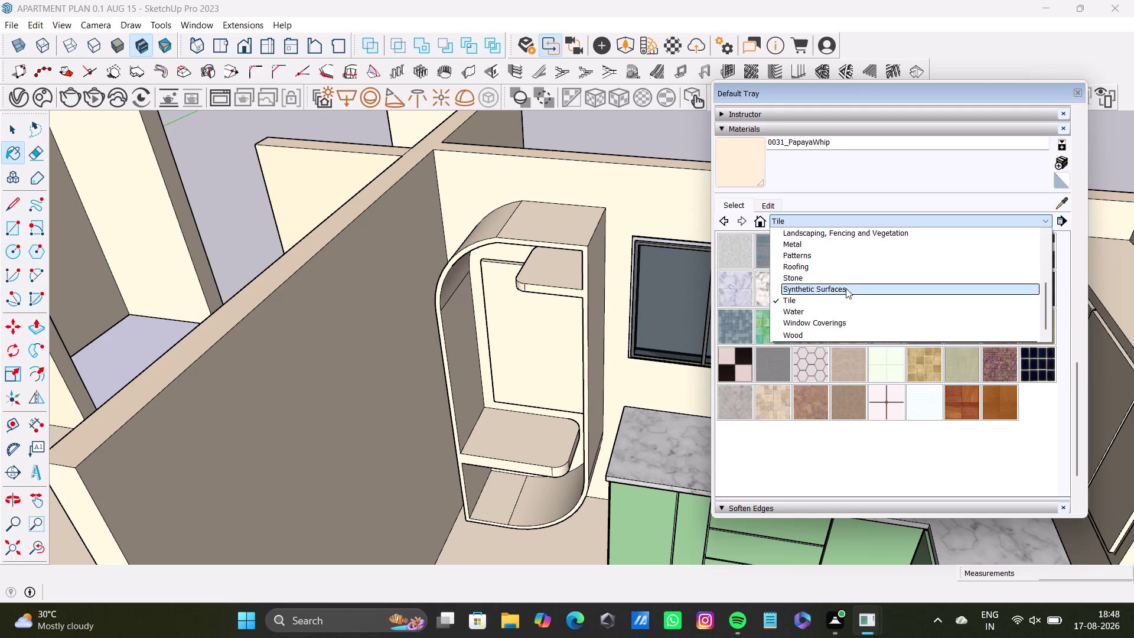
click(844, 258)
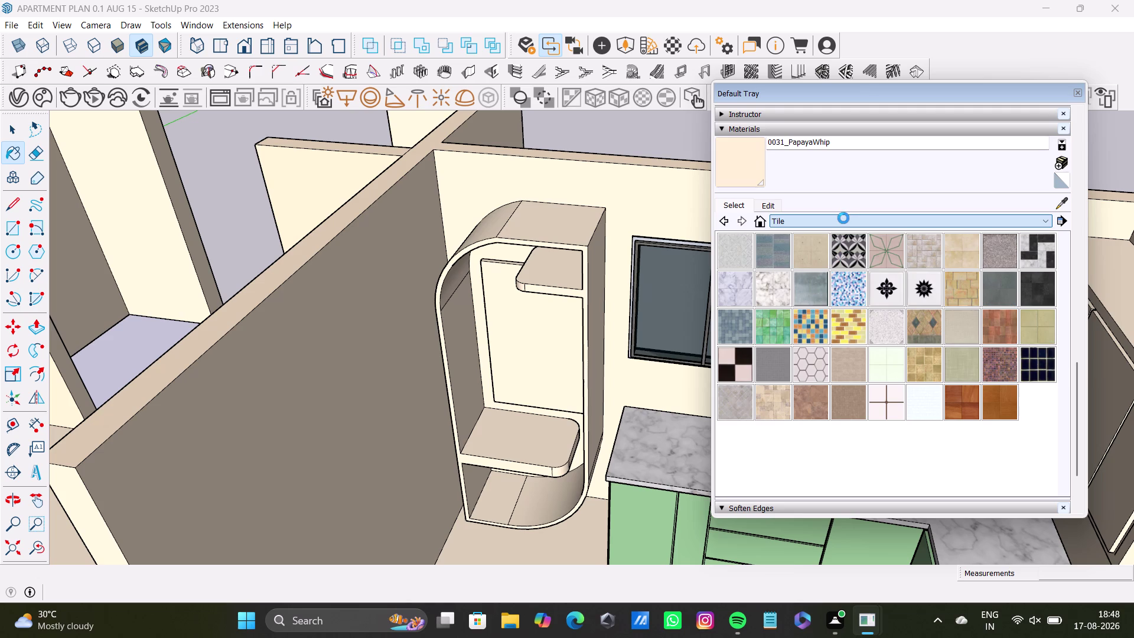
click(842, 224)
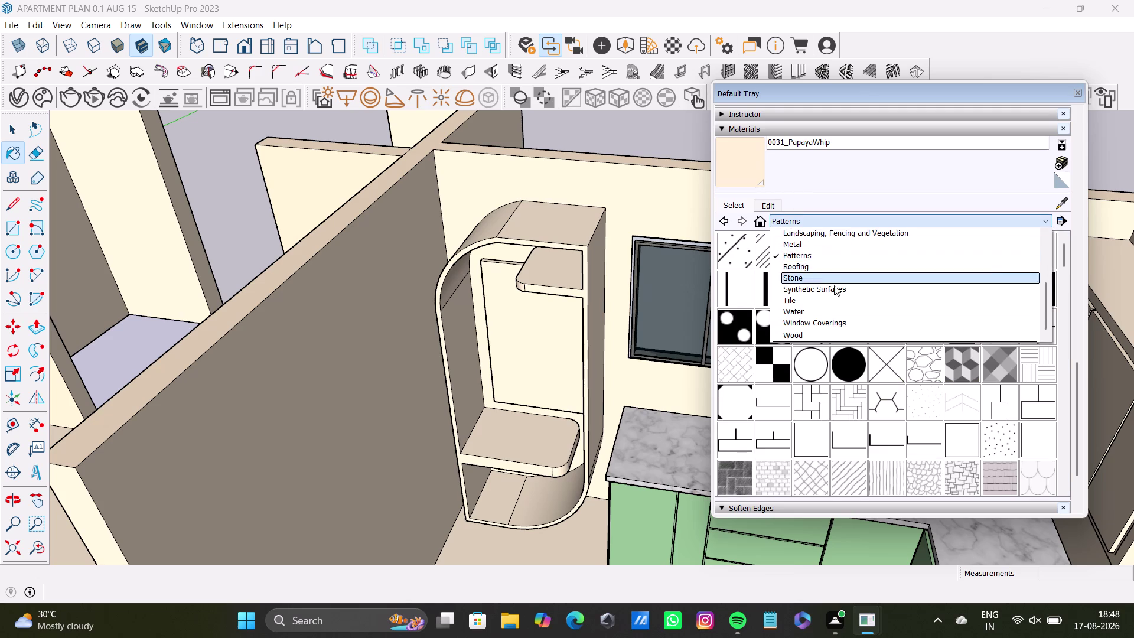
scroll(up, 3)
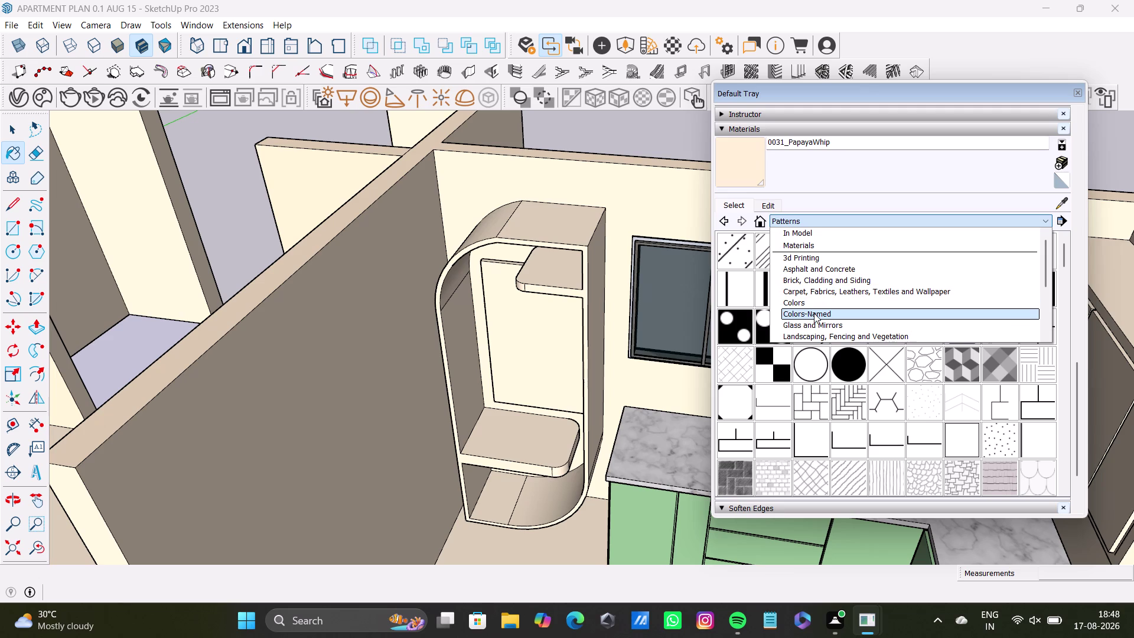
click(820, 272)
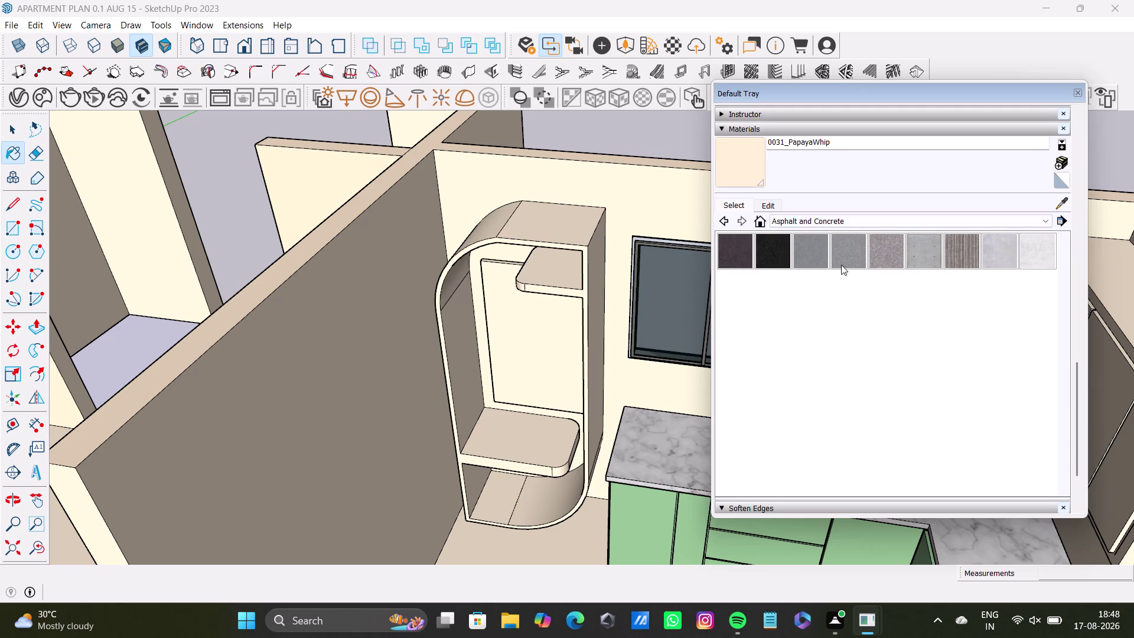
click(858, 220)
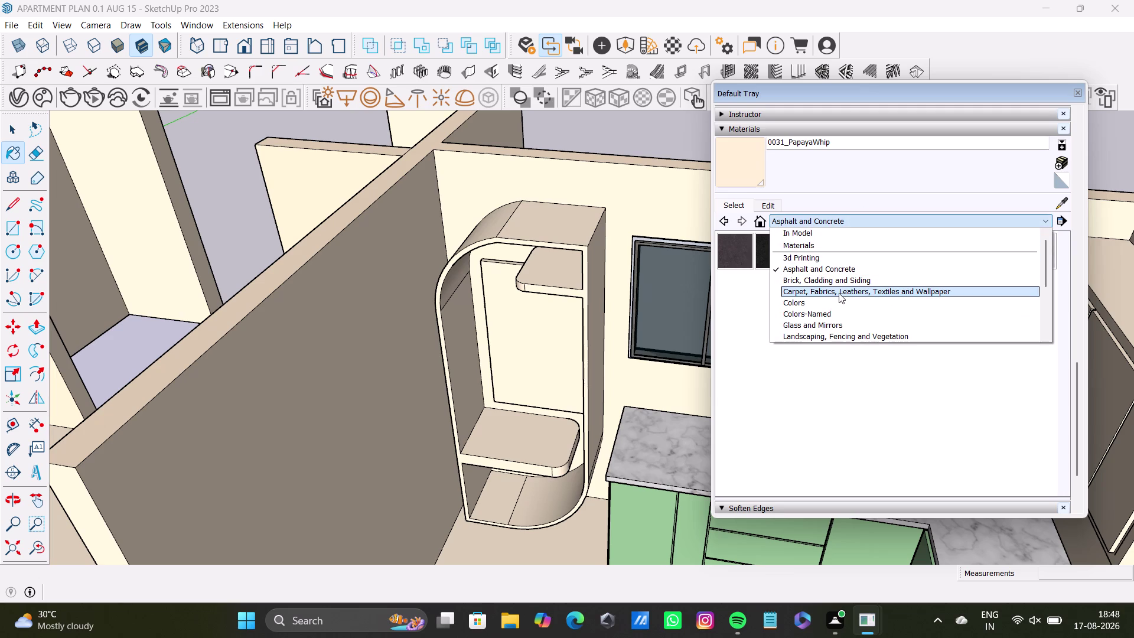
click(823, 261)
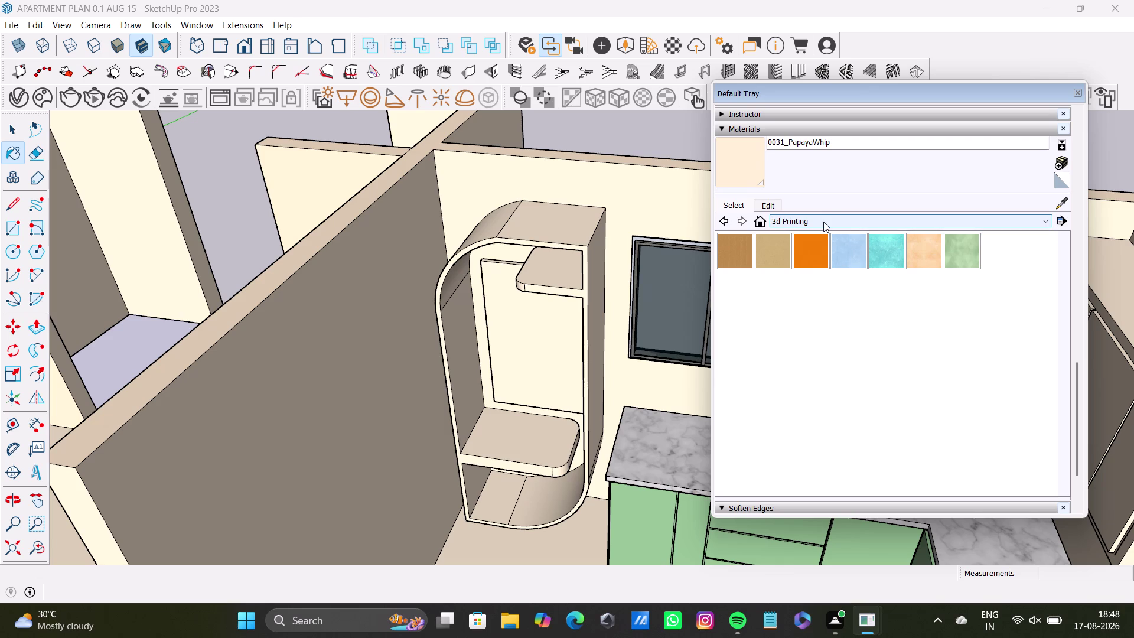
click(879, 254)
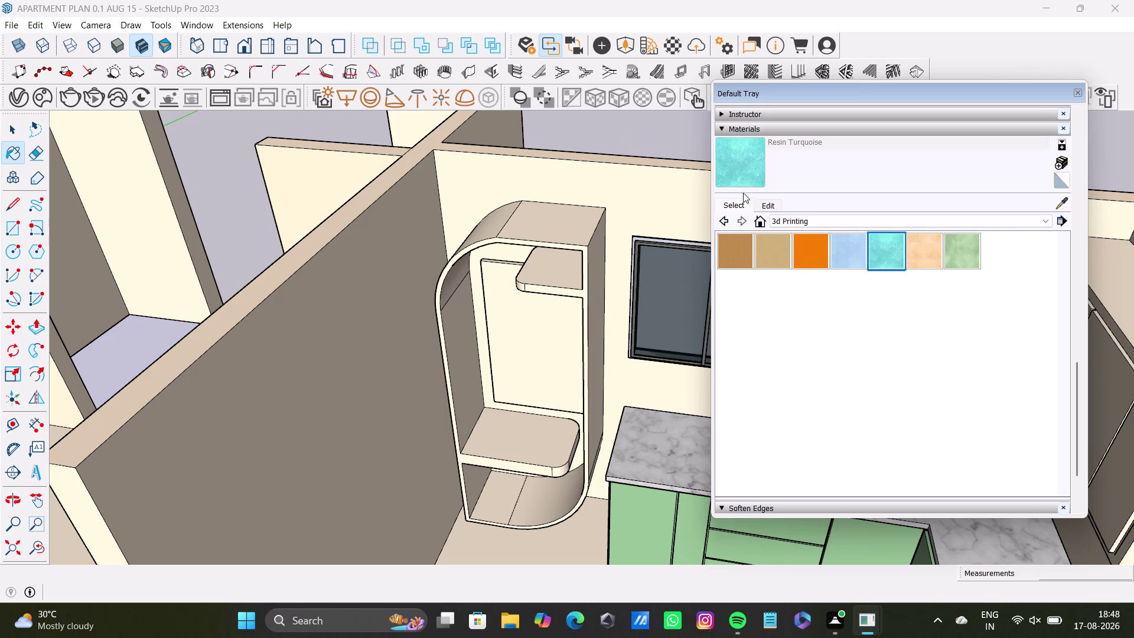
Browse the Glass and Mirrors and Stone material libraries.
click(797, 218)
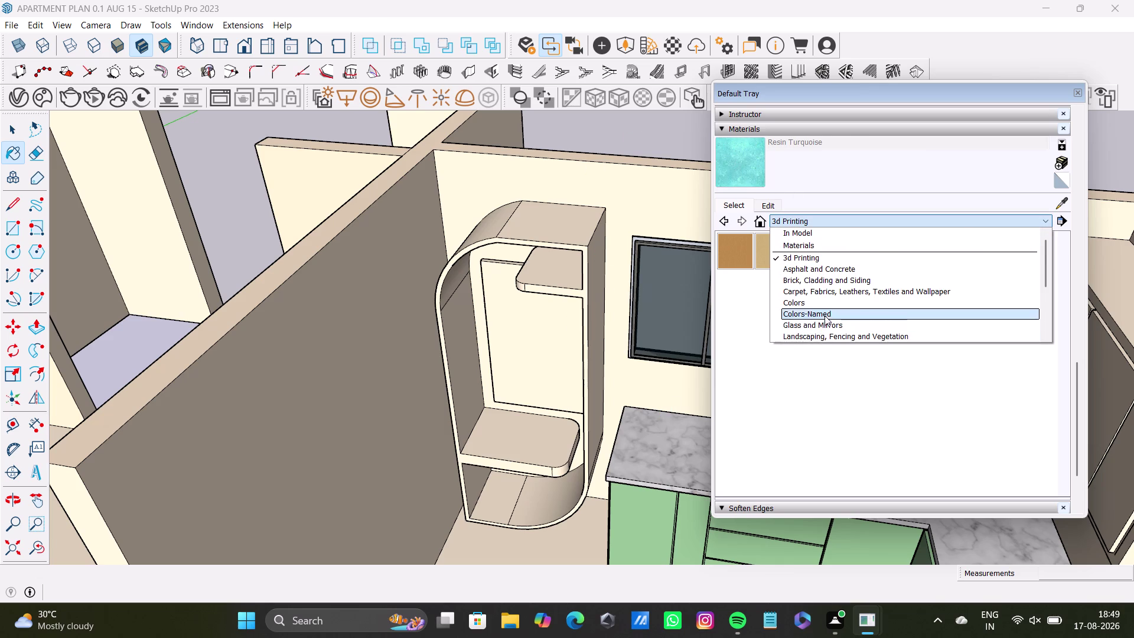
scroll(down, 3)
click(828, 287)
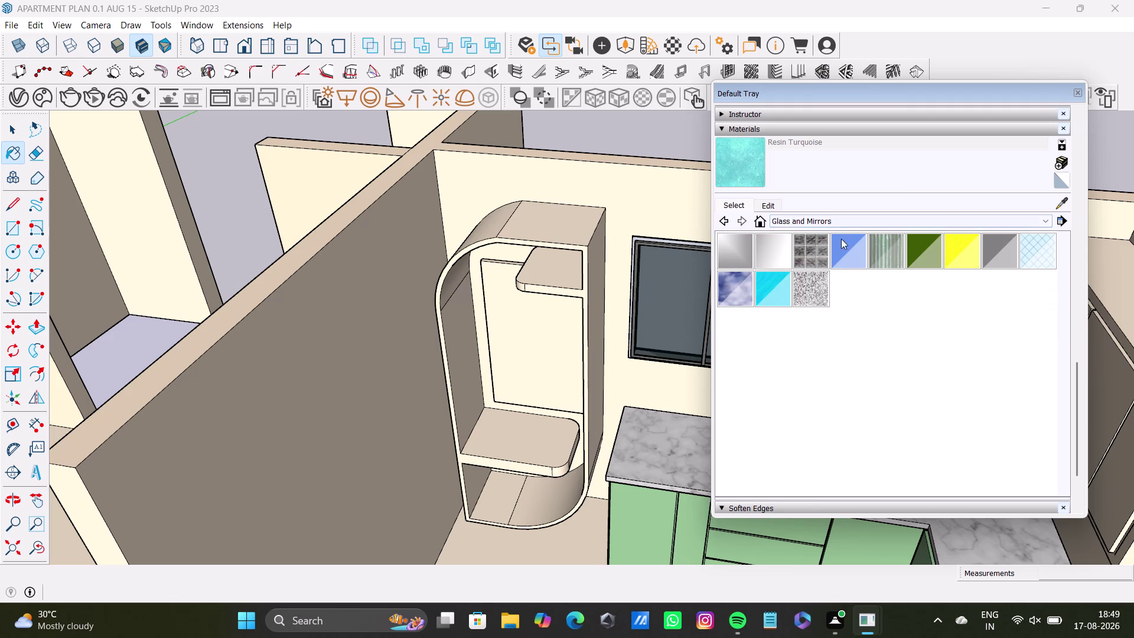
click(850, 219)
scroll(down, 3)
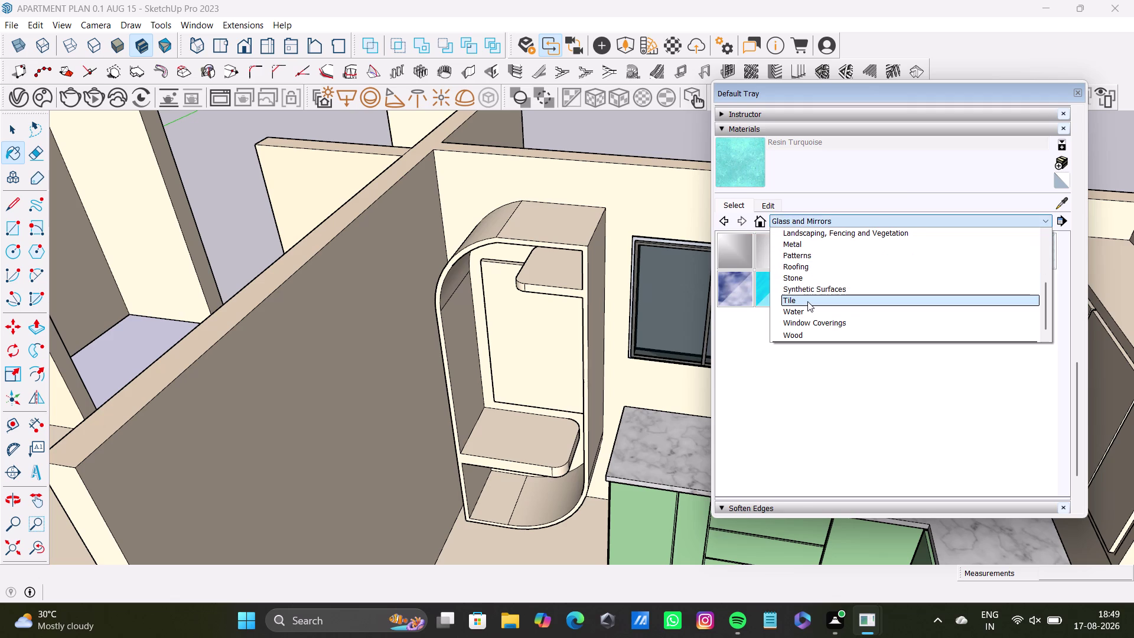
scroll(down, 3)
scroll(down, 3)
click(801, 278)
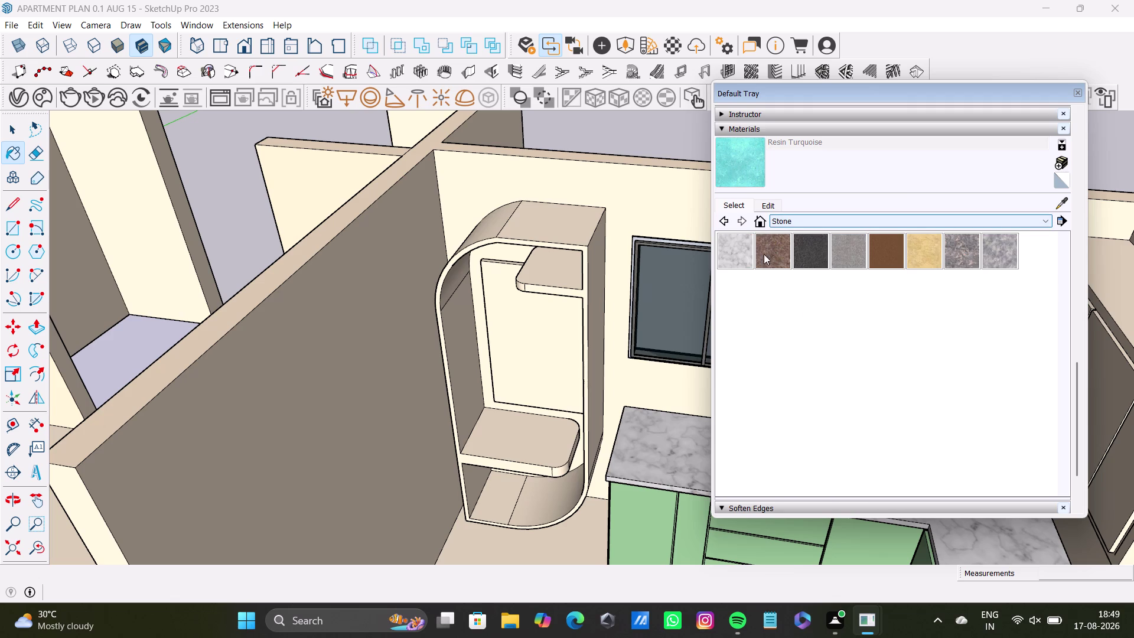
Revisit the Tile library, then open and scroll the Colors-Named collection.
click(783, 220)
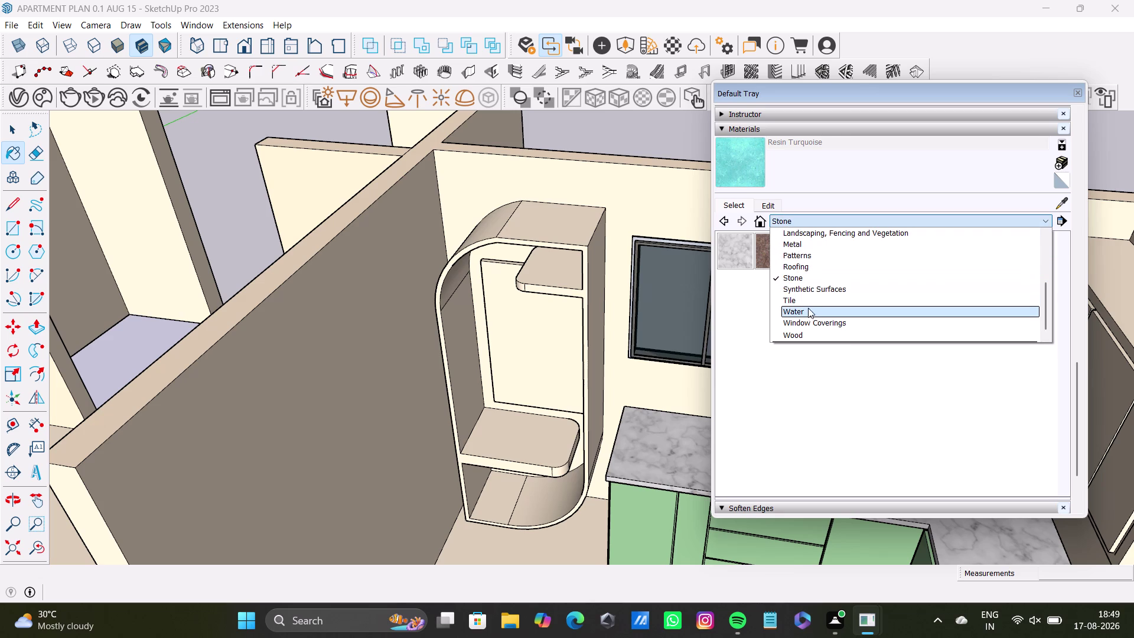
click(804, 300)
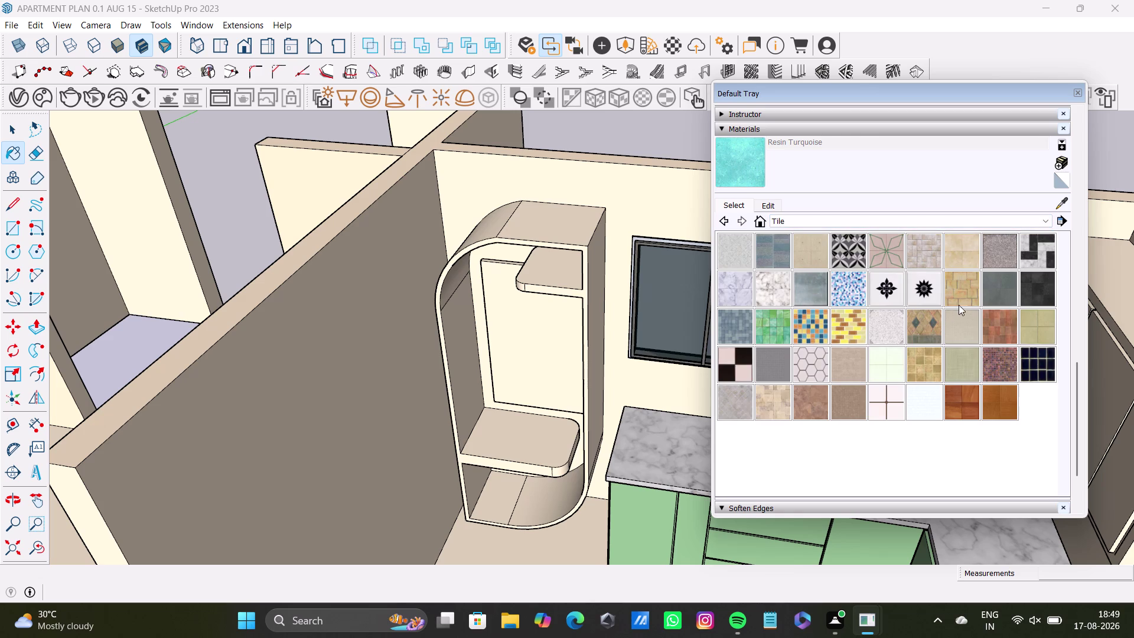
click(826, 224)
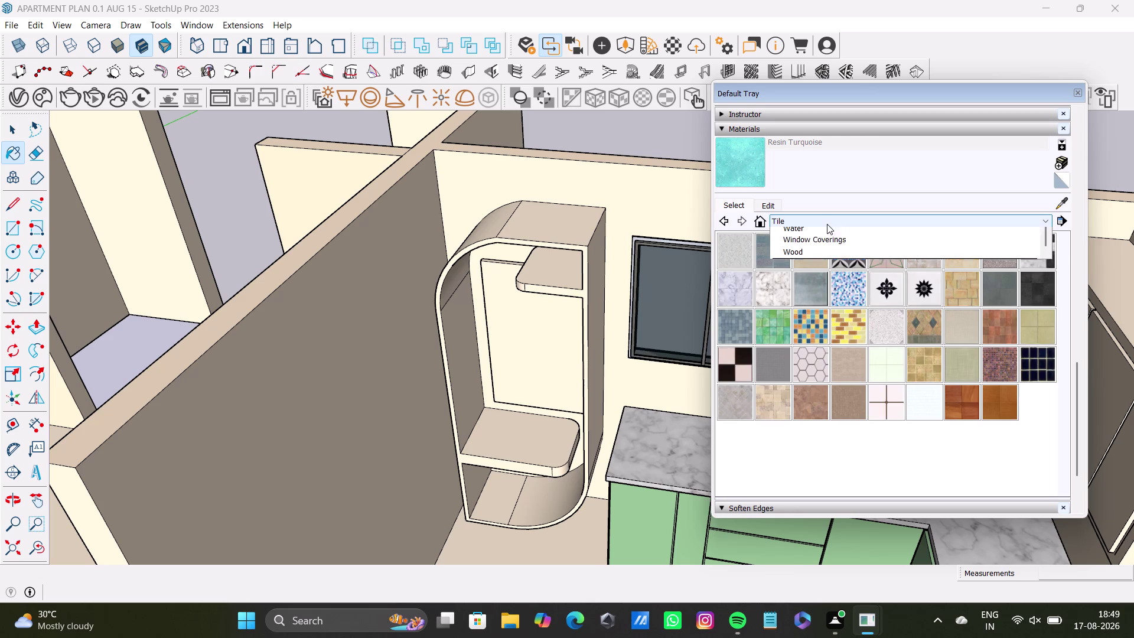
scroll(down, 3)
scroll(up, 3)
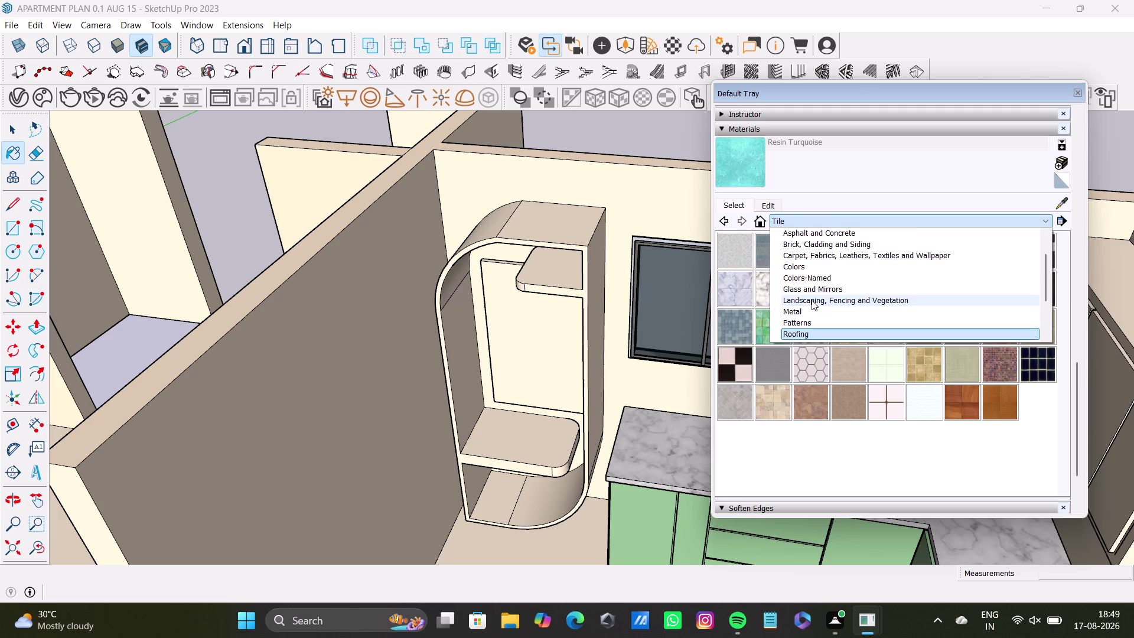
click(822, 281)
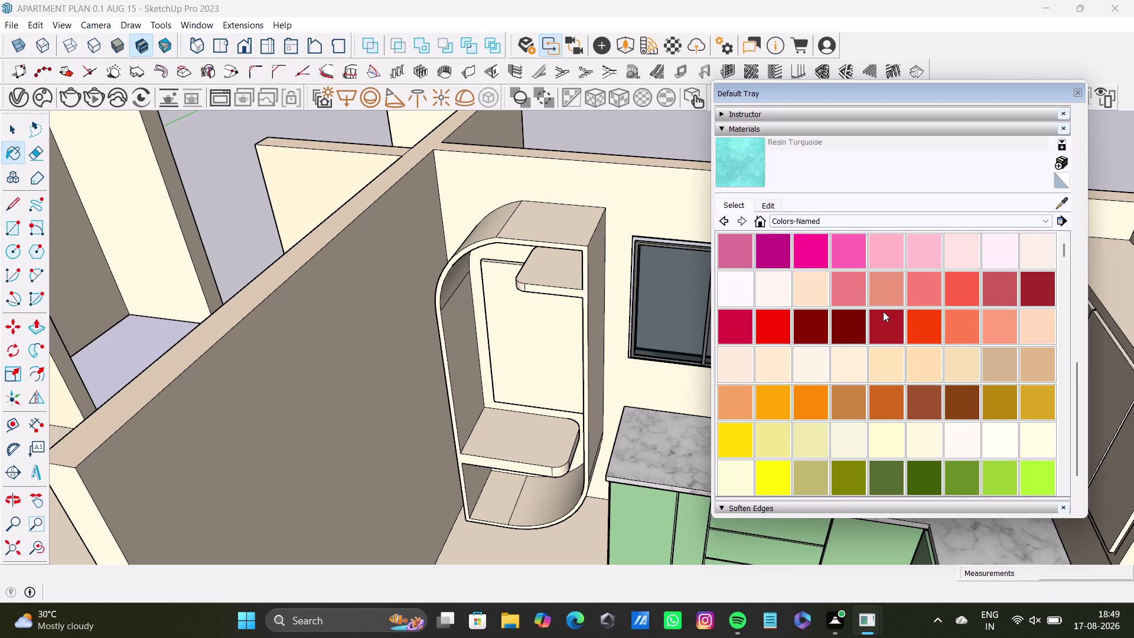
scroll(down, 3)
scroll(down, 3)
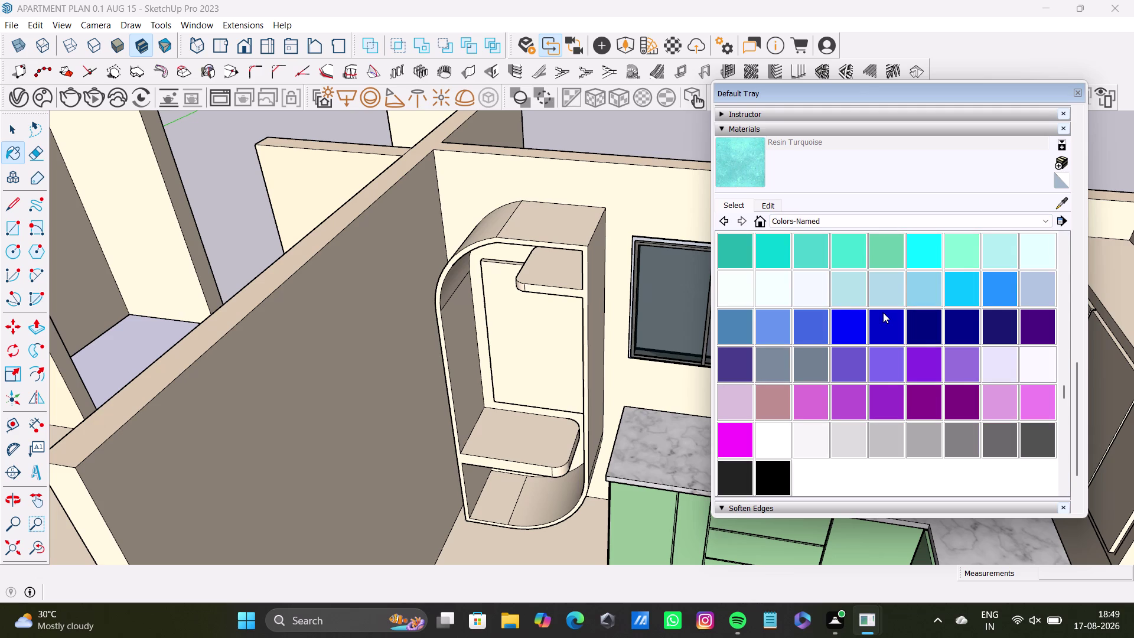